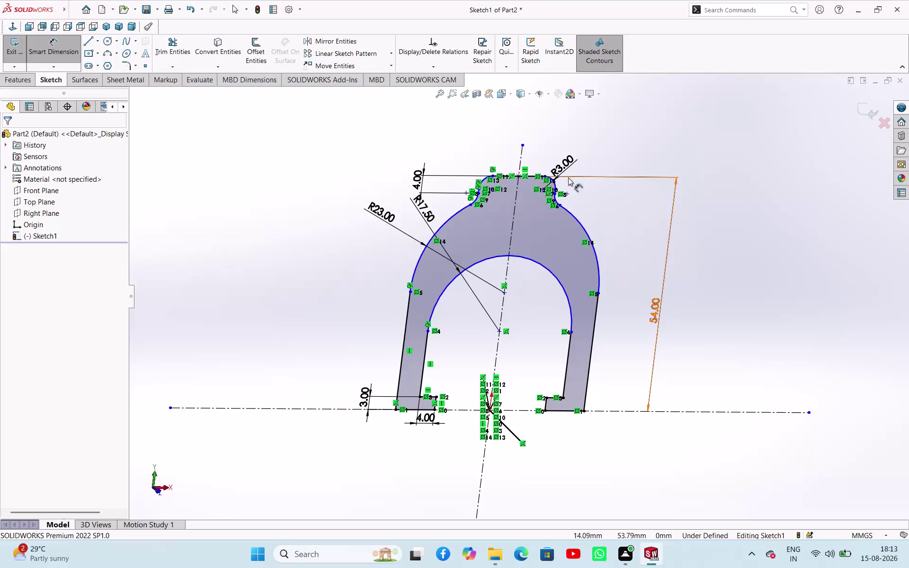
Close the 3DEXPERIENCE Marketplace information panel beside the sketch.
click(31, 26)
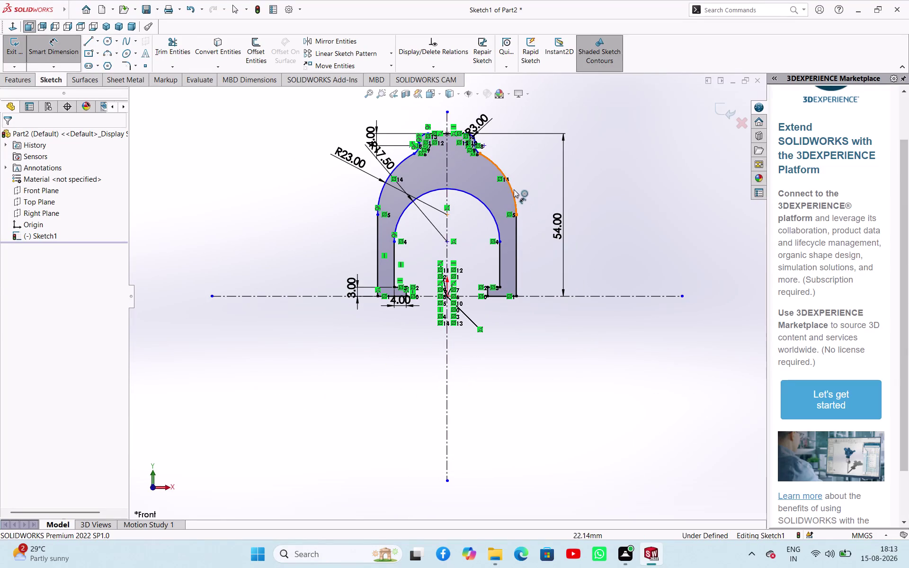
click(514, 189)
click(601, 170)
click(506, 290)
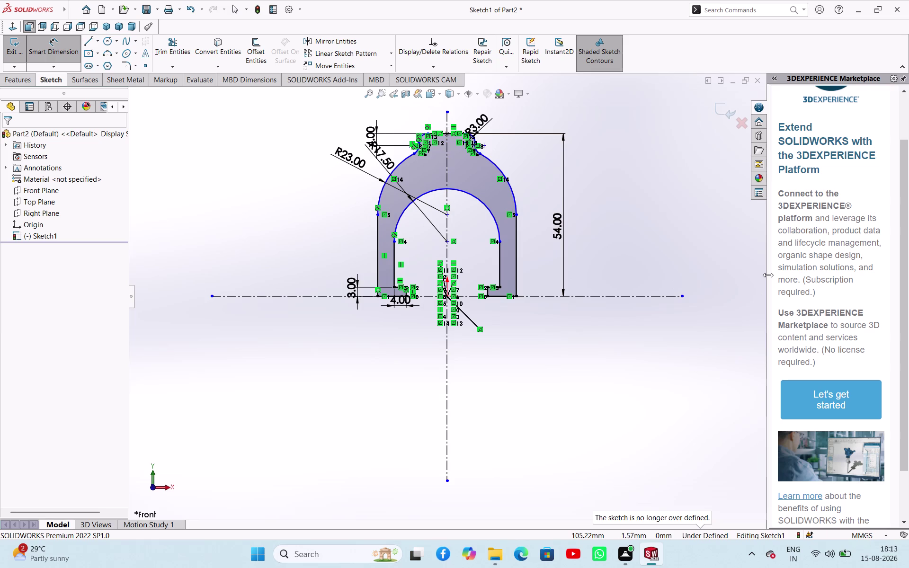
drag(768, 275, 908, 283)
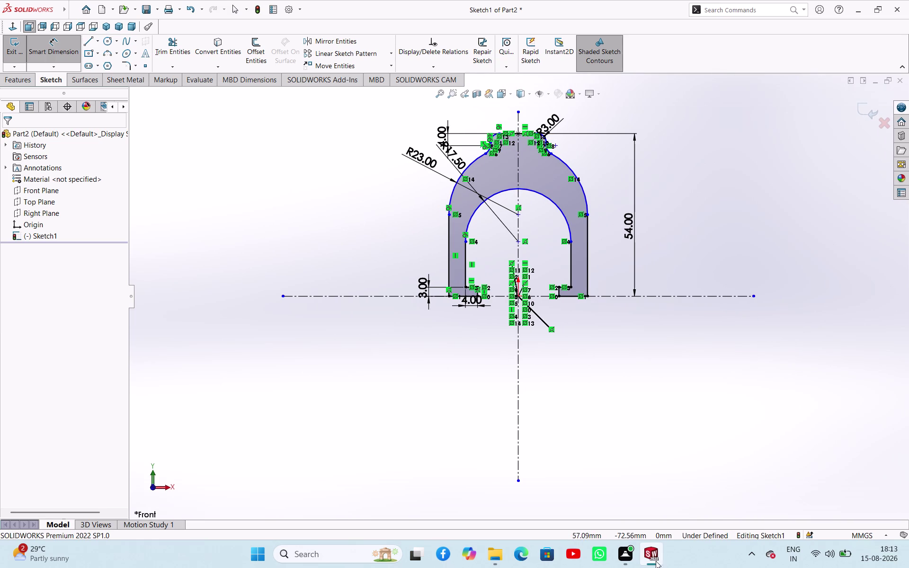
Check the R17.50 radius dimension, clear the selection and dismiss the marketplace panel again.
click(471, 164)
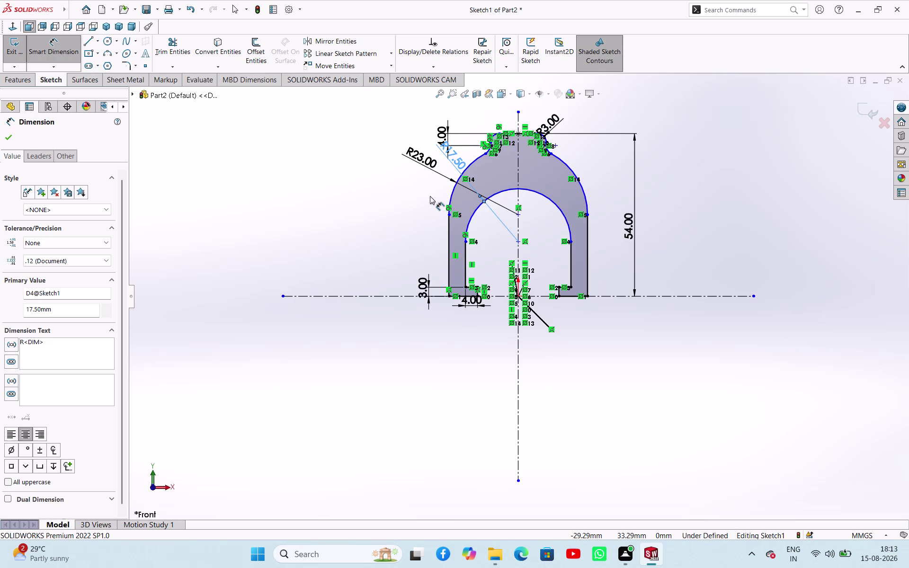
scroll(down, 3)
scroll(up, 3)
click(11, 141)
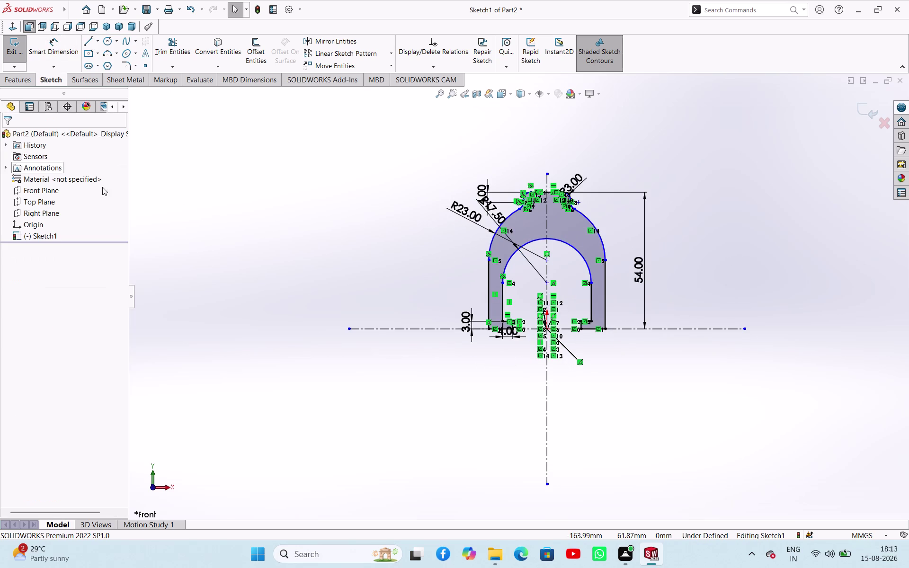
click(301, 222)
right_drag(383, 304, 393, 259)
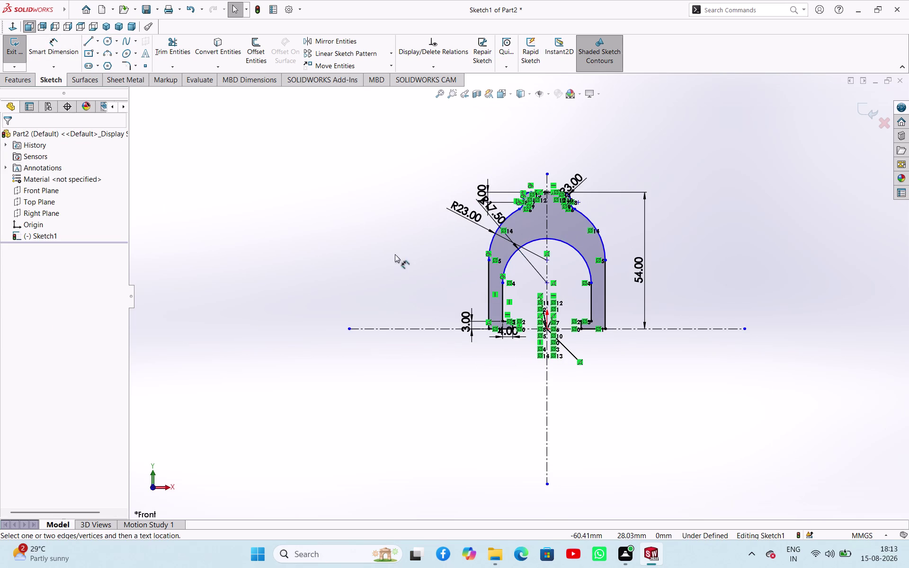
right_drag(393, 259, 396, 249)
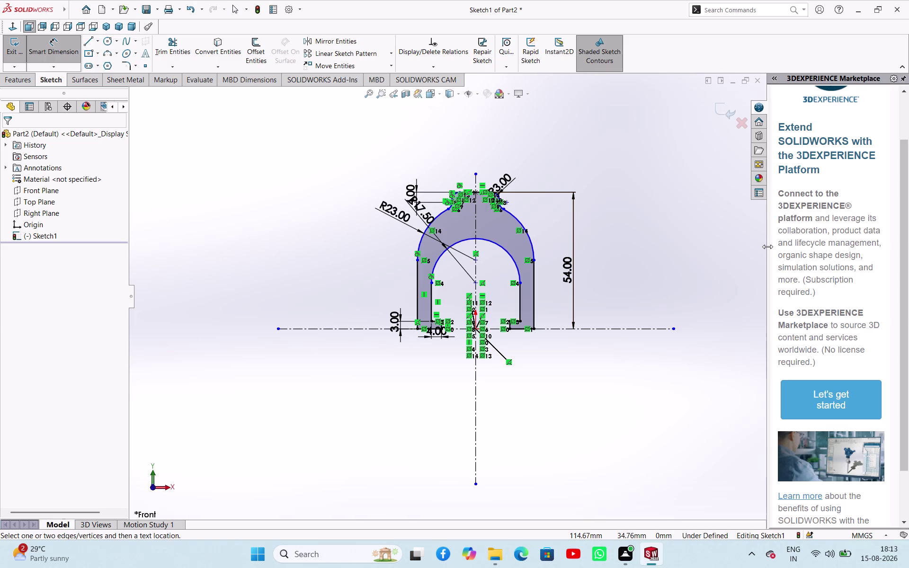
drag(767, 247, 908, 256)
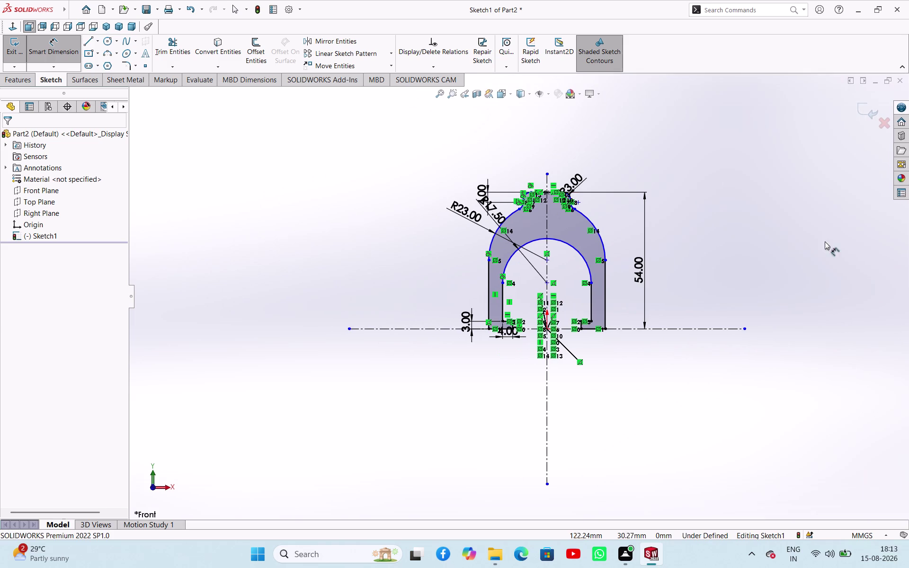
Zoom in and dimension the short vertical edge below the right notch's R3.00 fillet.
scroll(down, 3)
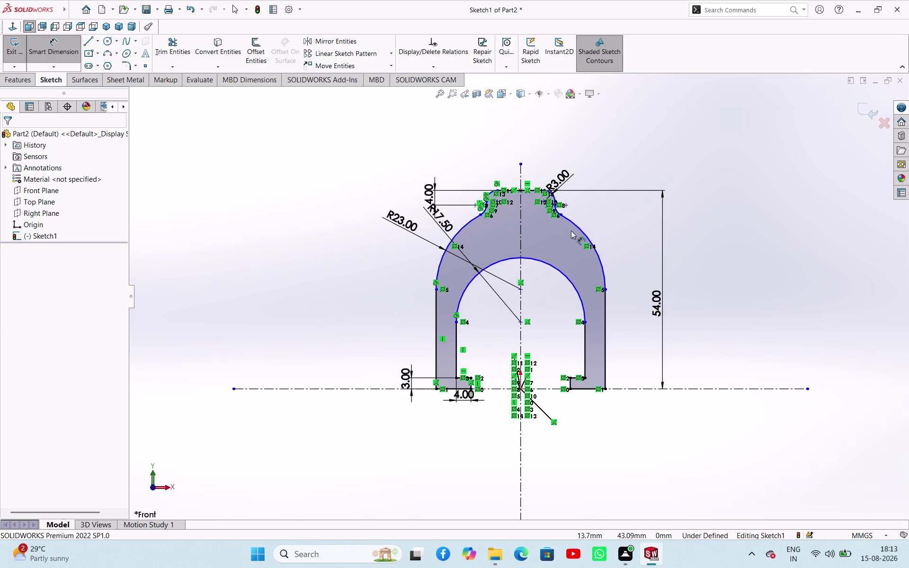
scroll(down, 3)
scroll(down, 3)
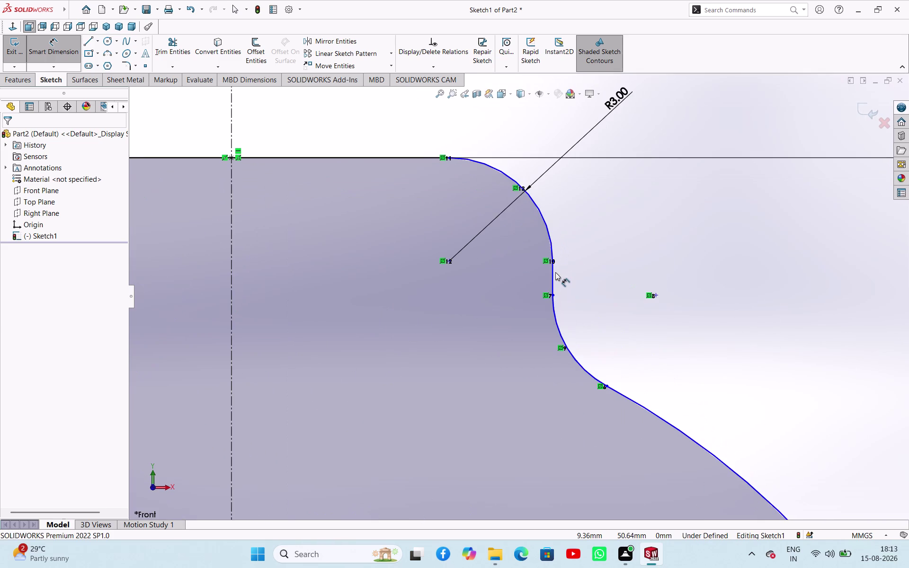
click(552, 273)
click(635, 242)
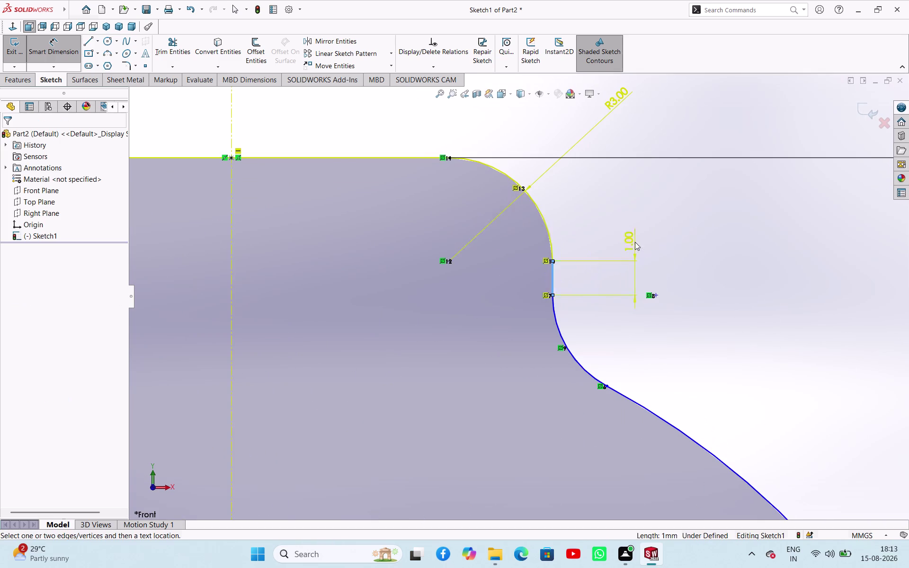
click(522, 288)
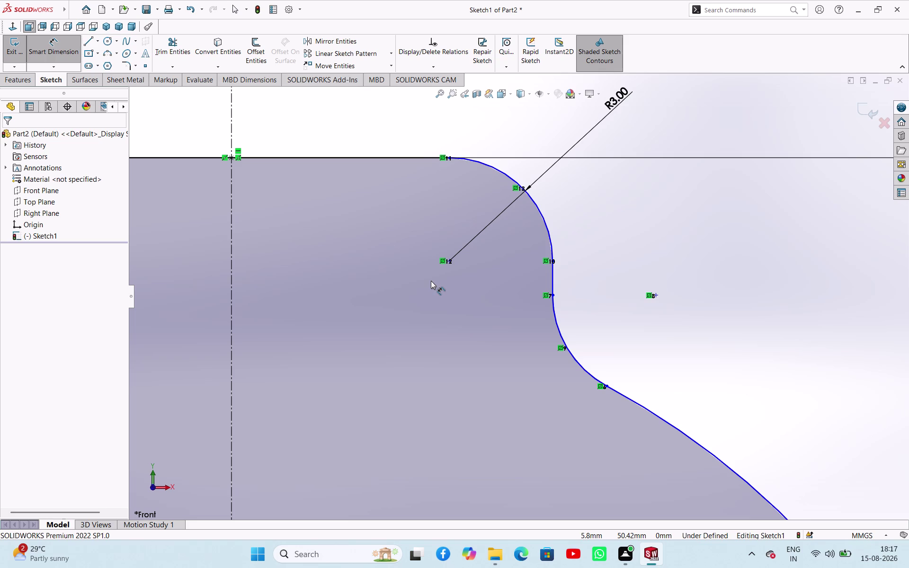
Edit the R17.50 radius dimension to 18.
scroll(down, 3)
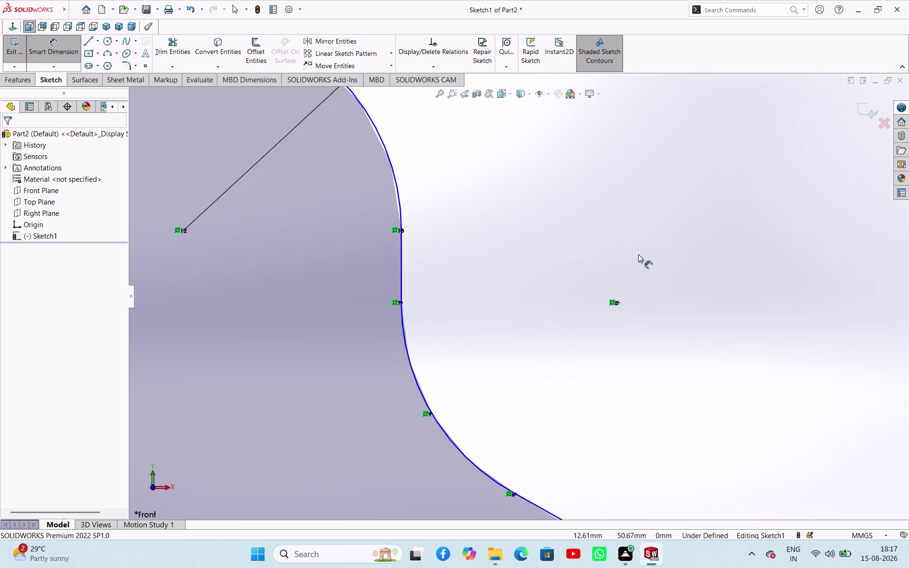
scroll(up, 3)
scroll(up, 3)
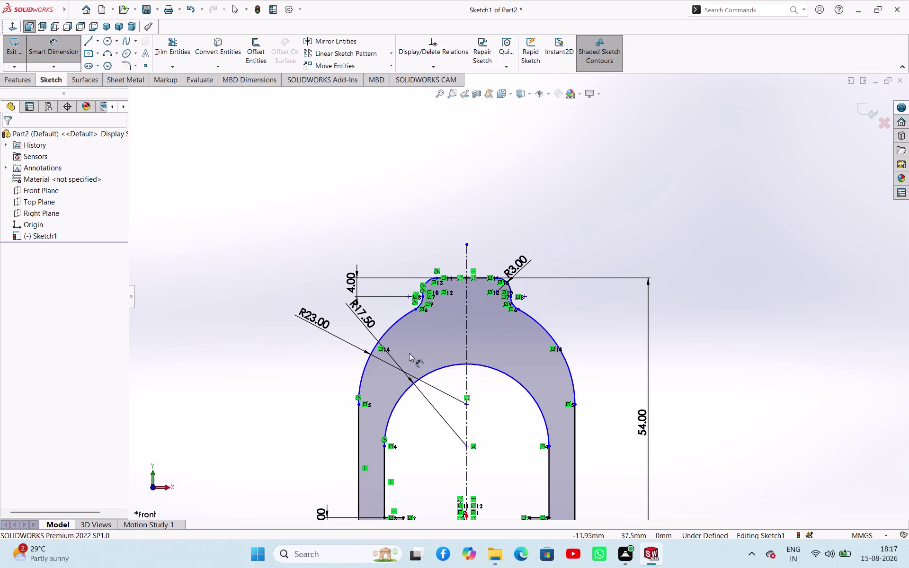
double_click(371, 324)
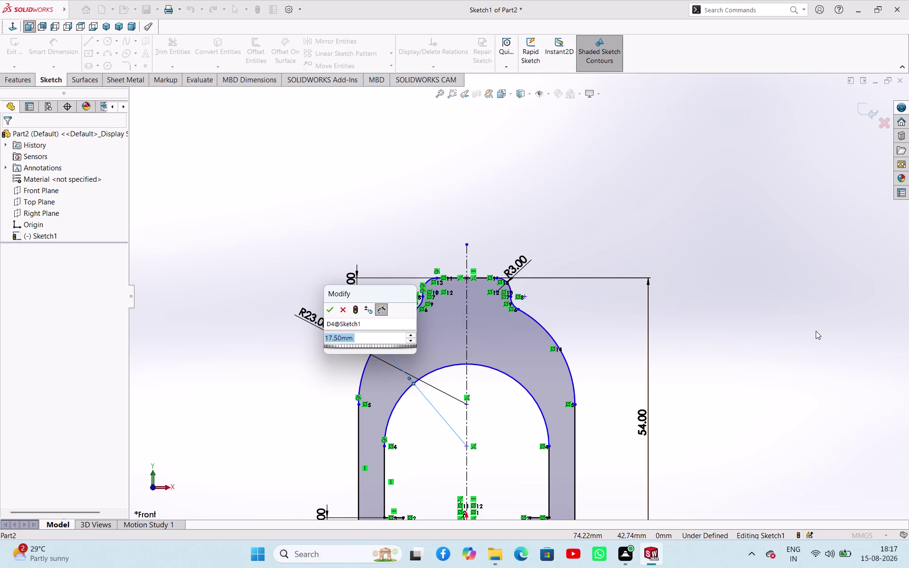
text(18)
key(Return)
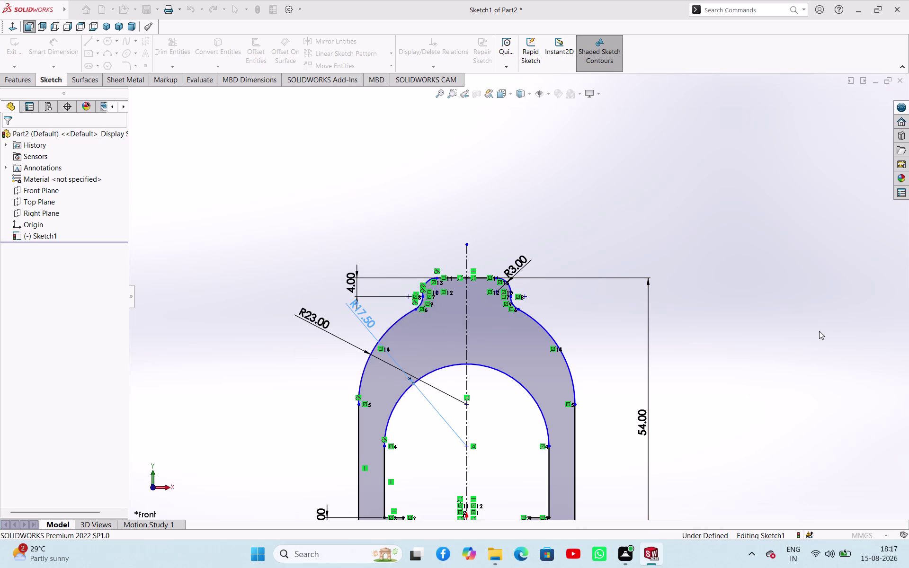
Dimension the left vertical line and accept it as a driven dimension.
scroll(up, 3)
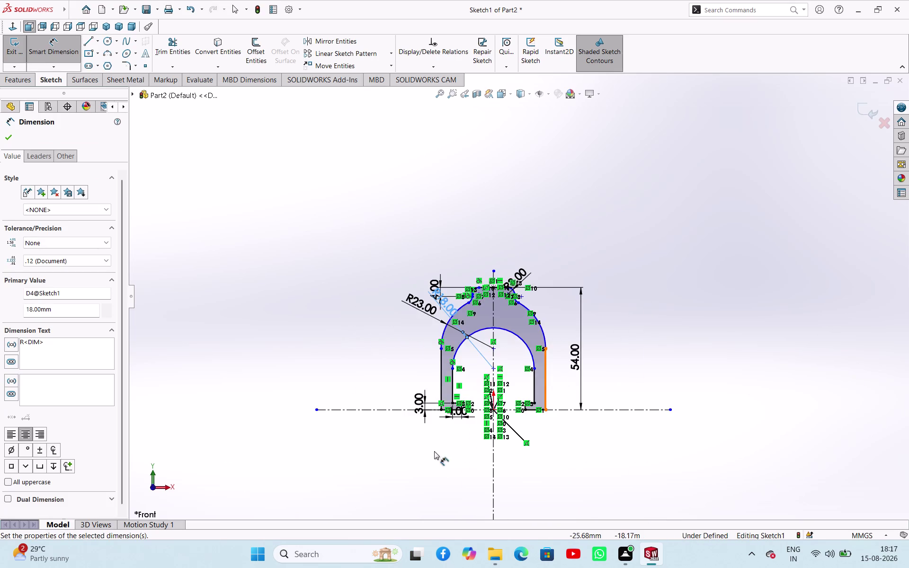
scroll(down, 3)
scroll(down, 3)
scroll(down, 3)
scroll(up, 3)
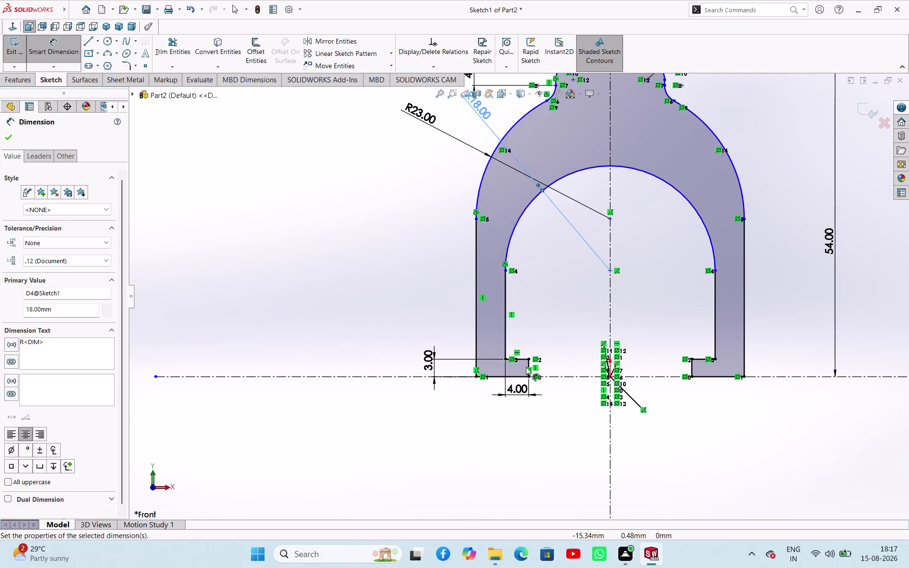
scroll(up, 3)
click(511, 296)
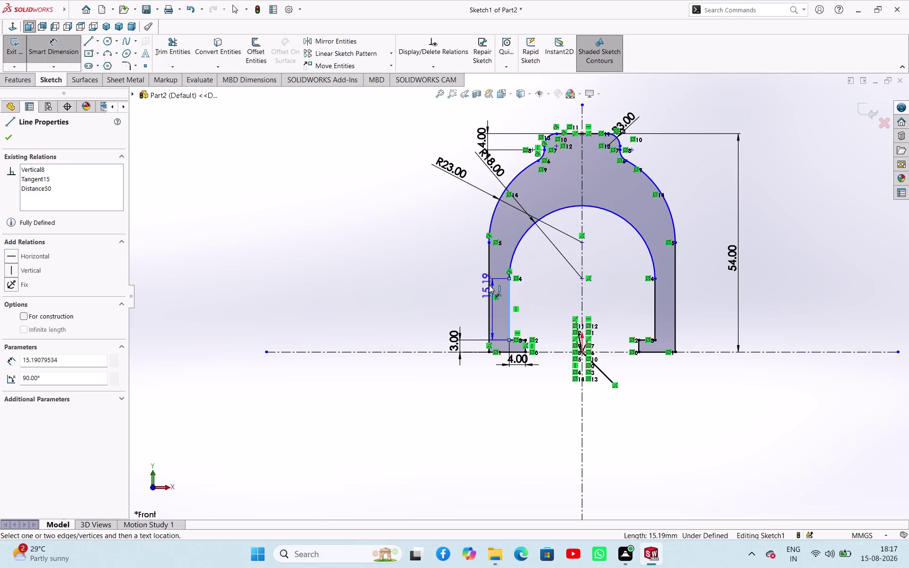
click(487, 284)
click(461, 302)
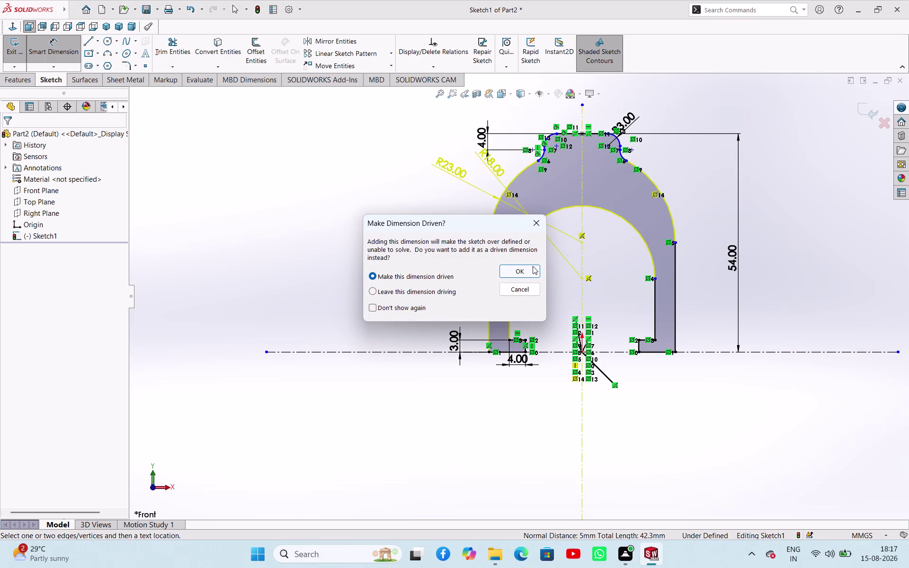
click(531, 230)
scroll(up, 3)
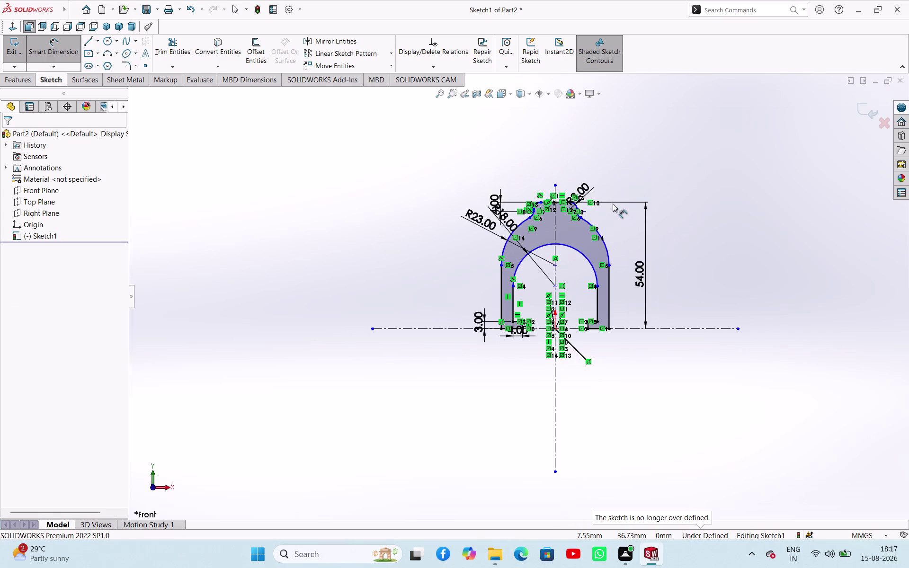
scroll(down, 3)
scroll(down, 3)
scroll(down, 3)
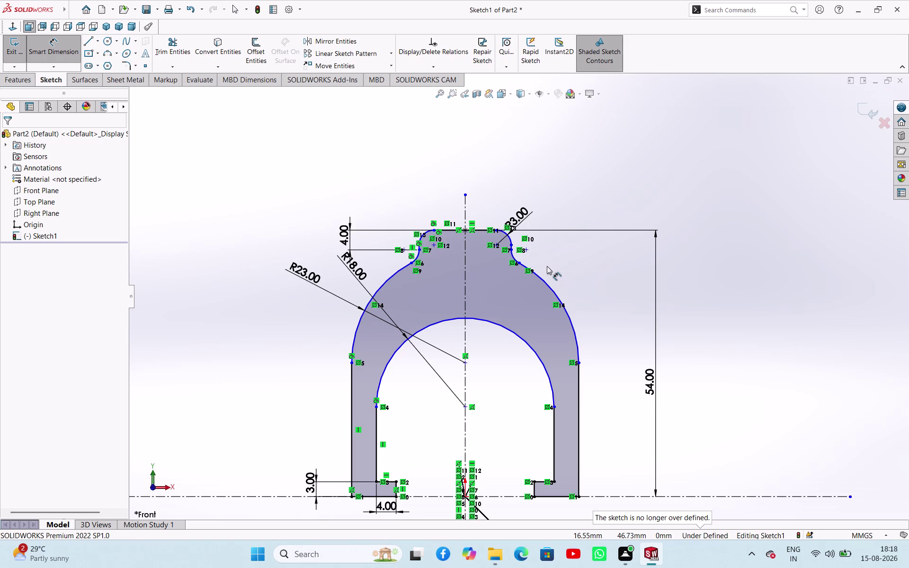
Add the 4 mm notch depth dimension from the top edge to the right notch point.
scroll(down, 3)
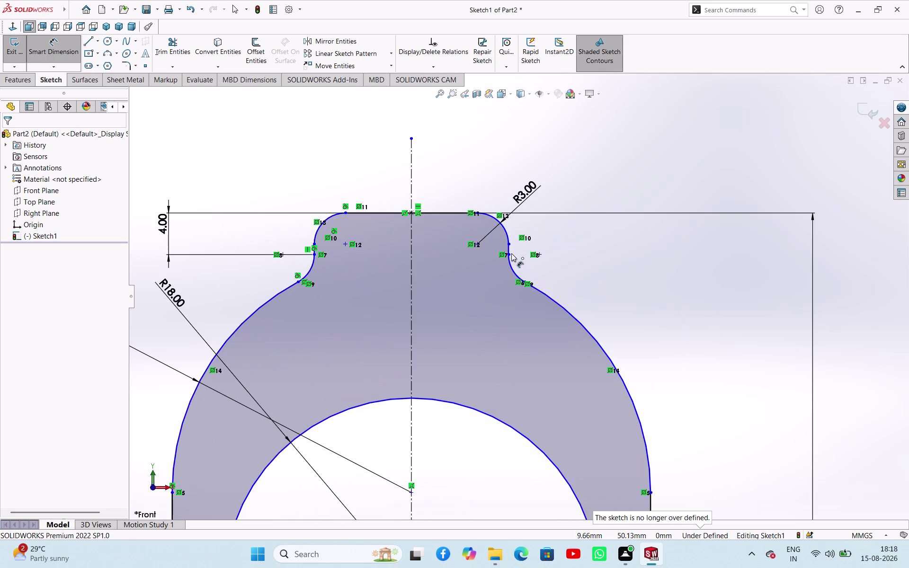
click(510, 254)
click(462, 212)
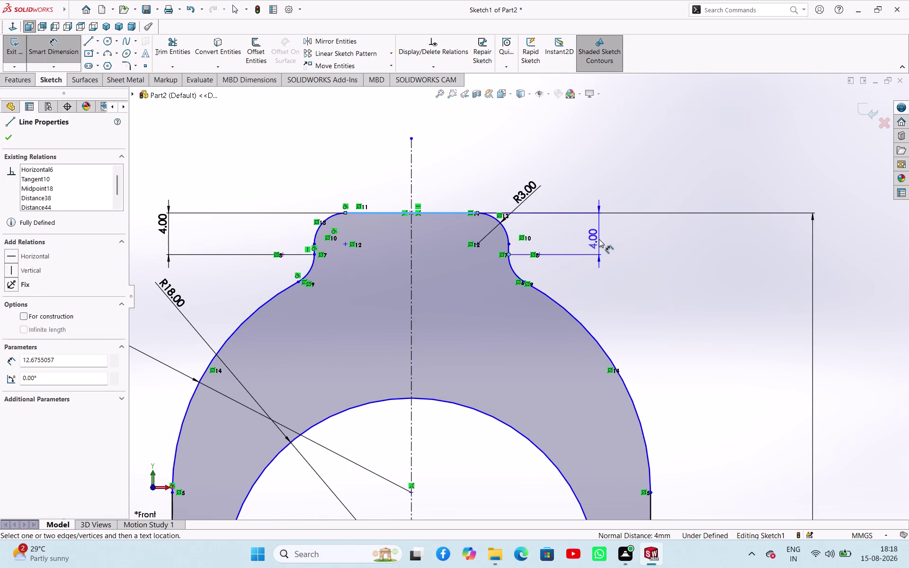
click(599, 239)
Cancel the unneeded radius dimension on the lower right notch arc, then select that arc.
click(521, 286)
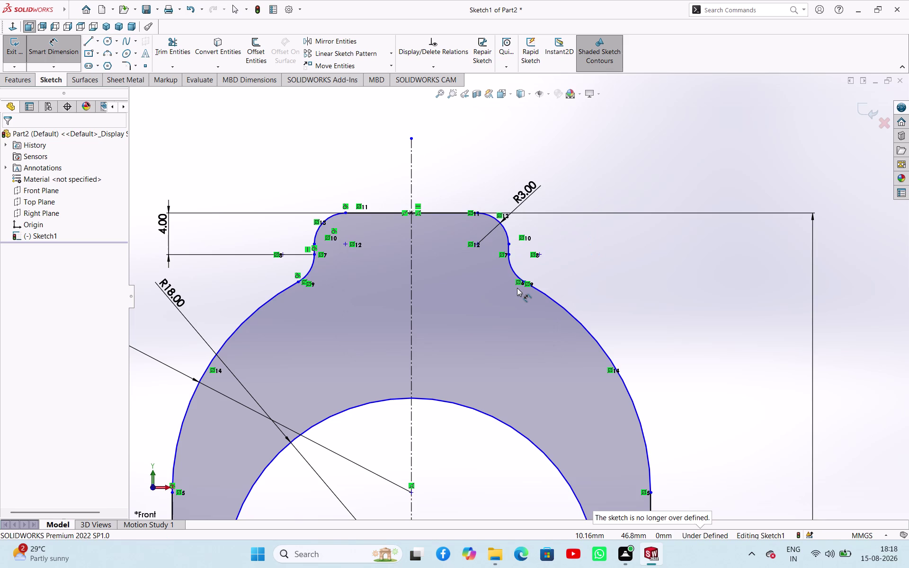
click(515, 272)
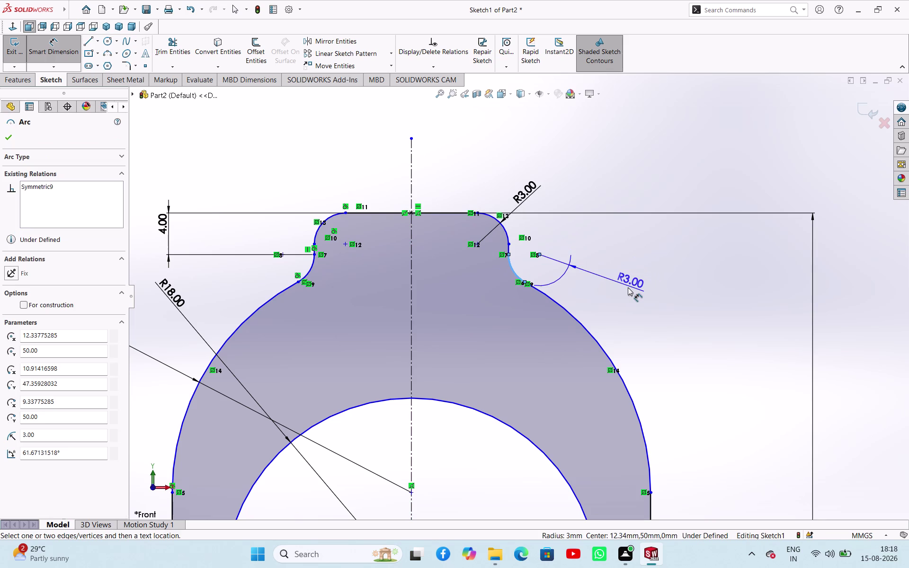
key(Escape)
key(Escape)
key(Escape)
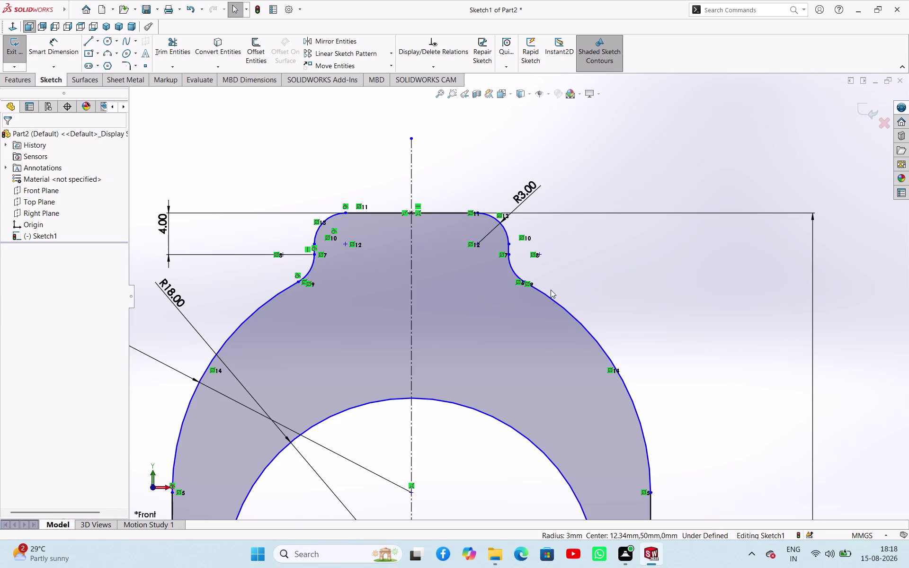
click(513, 270)
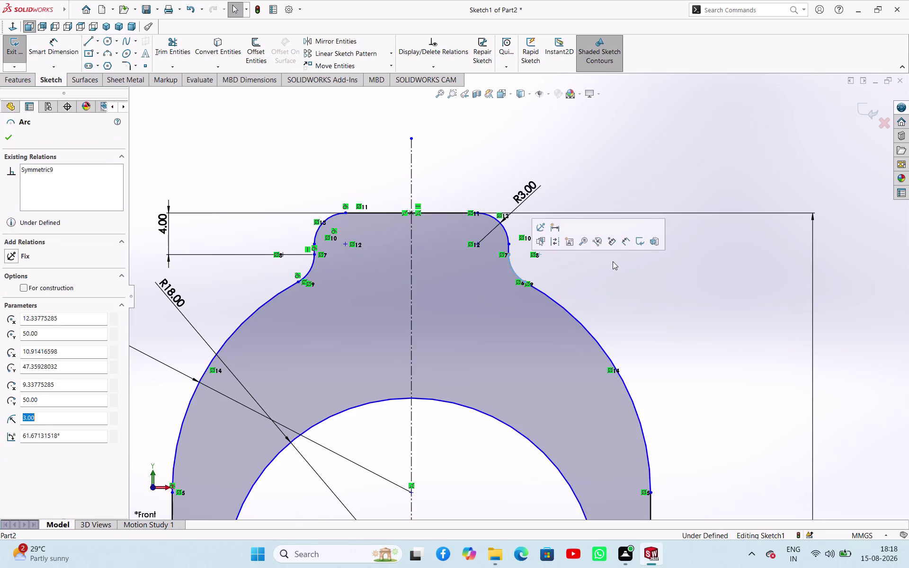
Delete the lower right and lower left notch fillet arcs.
key(Delete)
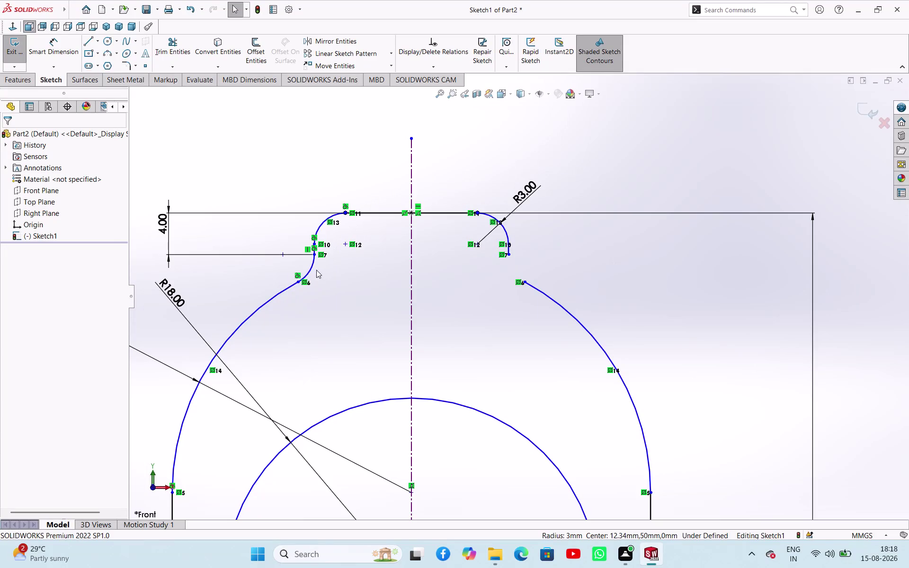
click(311, 270)
key(Delete)
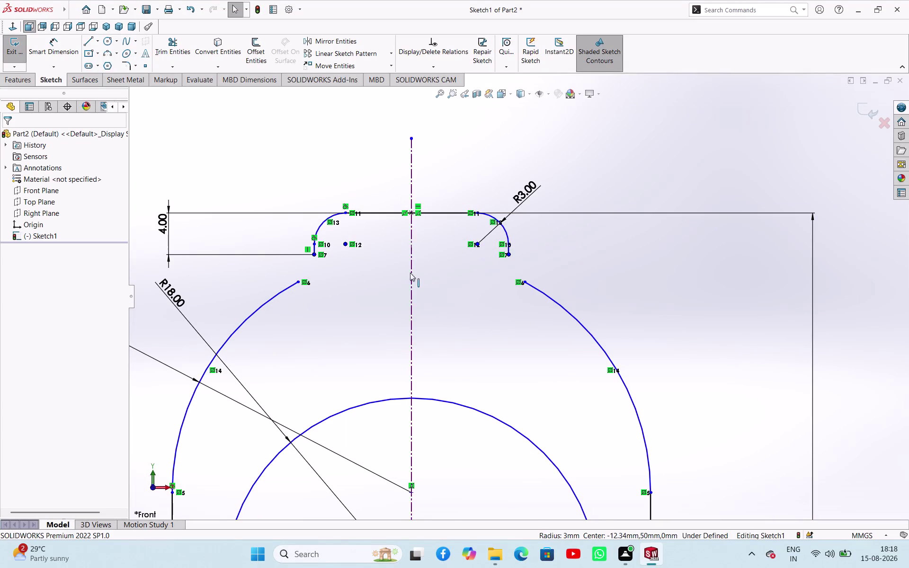
scroll(up, 3)
scroll(down, 3)
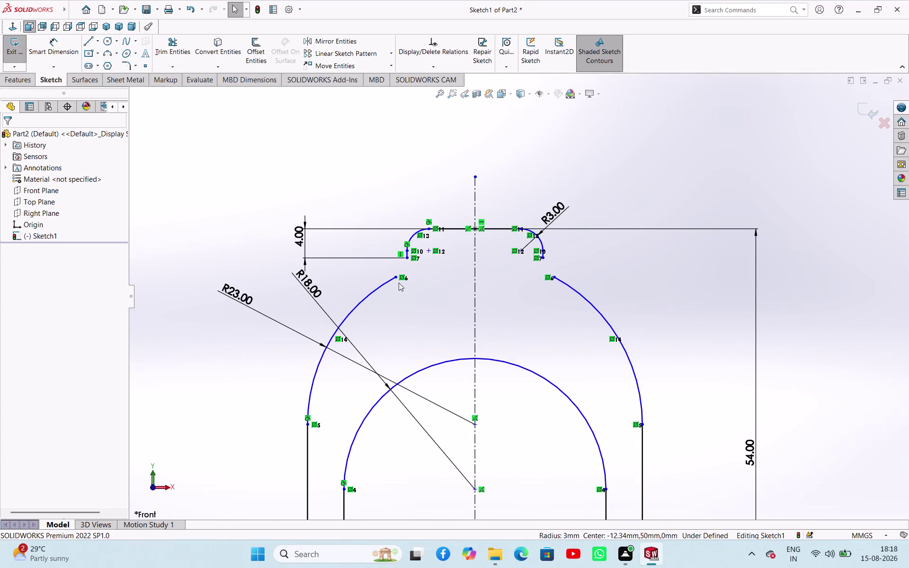
Drag the outer arc ends together and snap the arch top onto the centreline.
drag(395, 278, 449, 285)
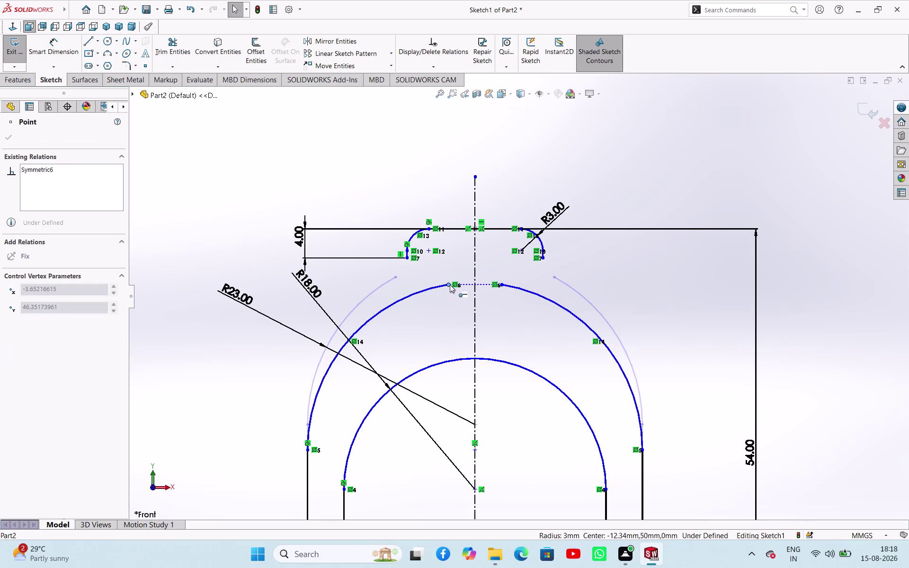
drag(449, 285, 474, 285)
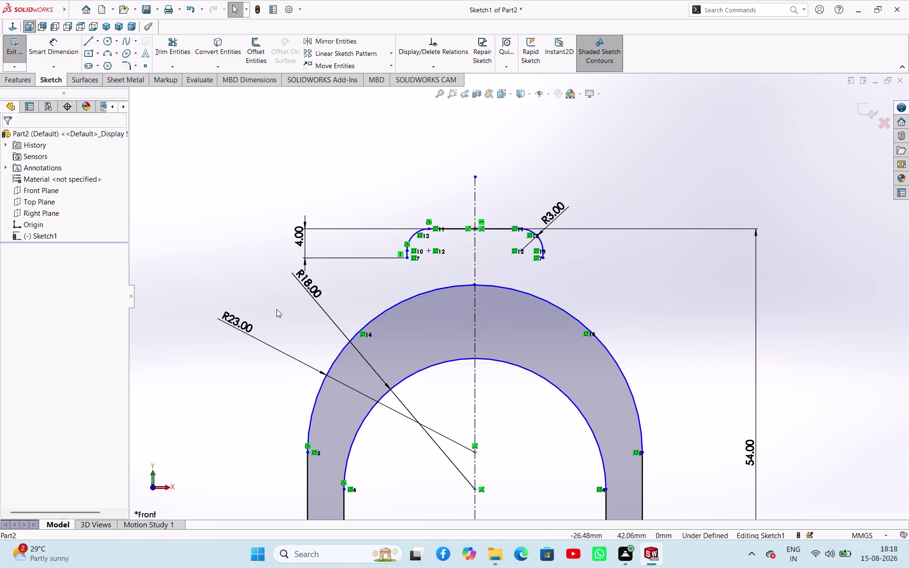
click(234, 262)
scroll(up, 3)
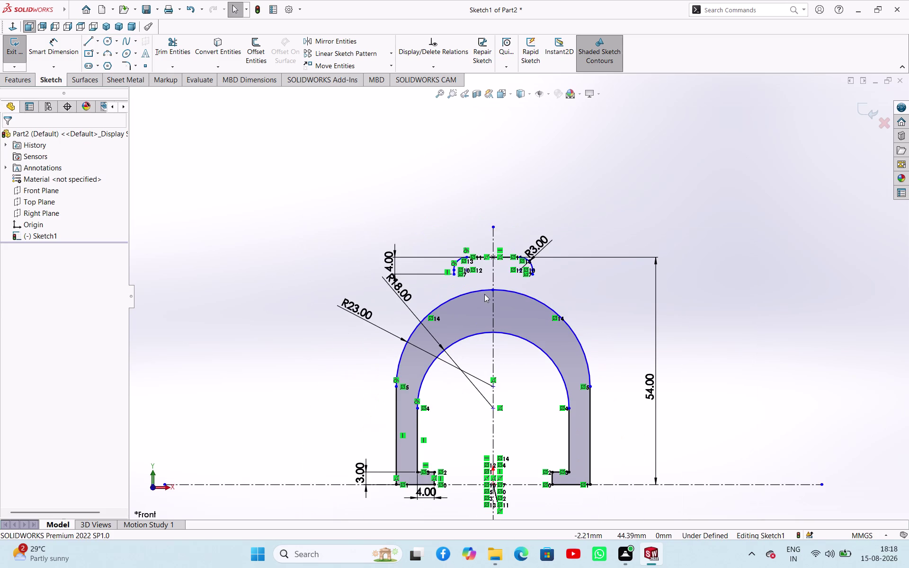
drag(493, 290, 495, 308)
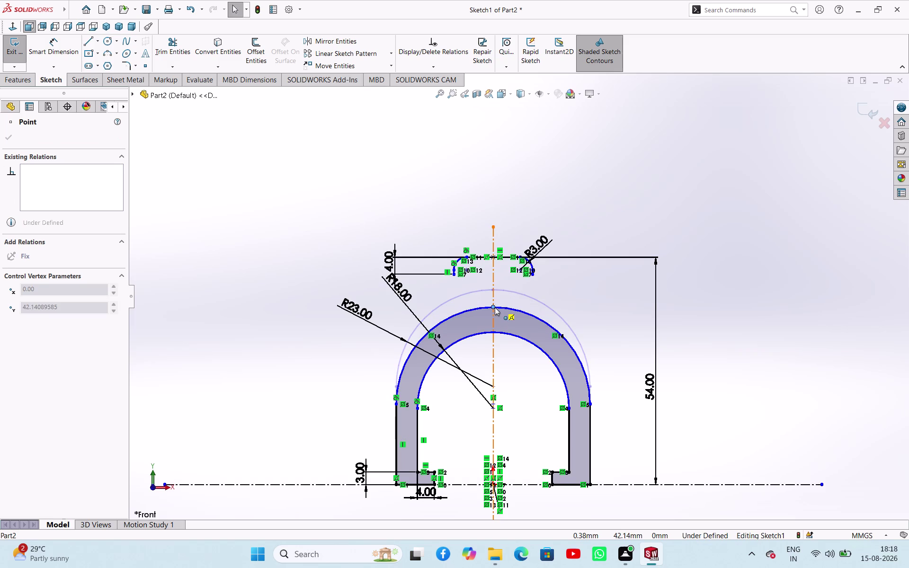
drag(495, 307, 495, 313)
click(682, 305)
scroll(up, 3)
scroll(down, 3)
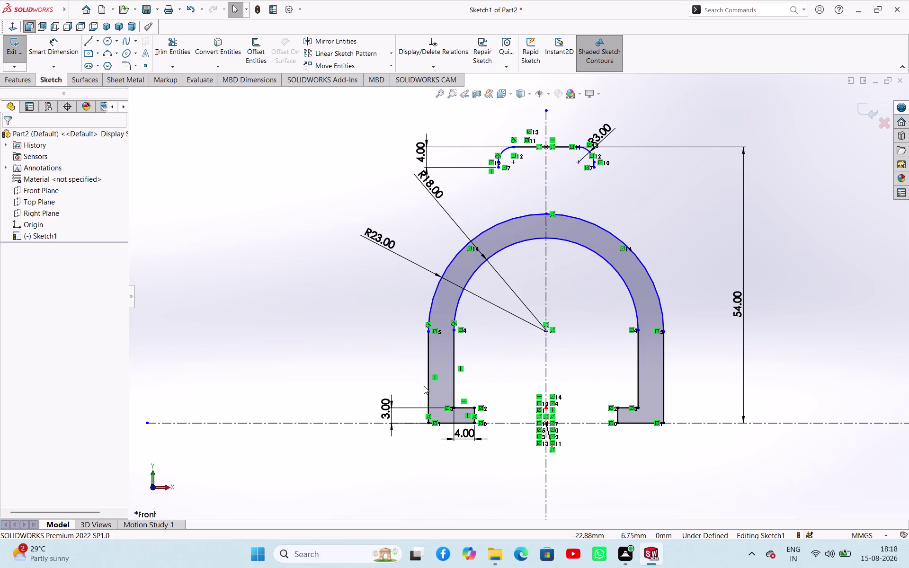
Make the left outer and inner arc endpoints horizontal.
click(324, 327)
scroll(down, 3)
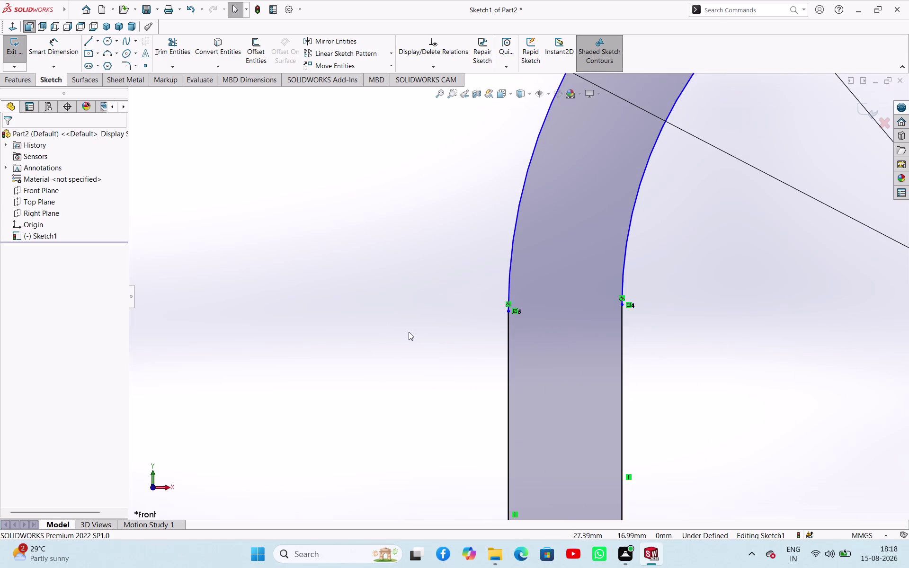
click(508, 313)
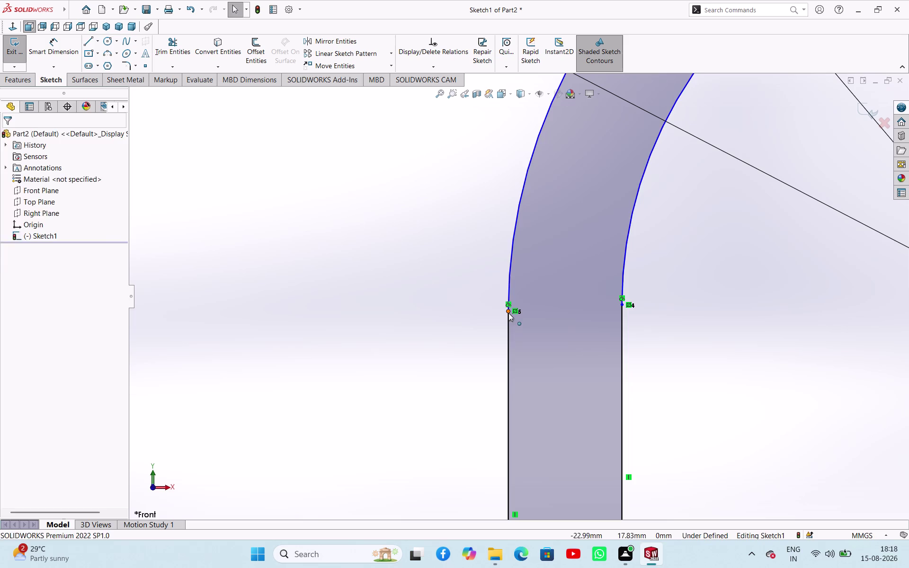
click(624, 306)
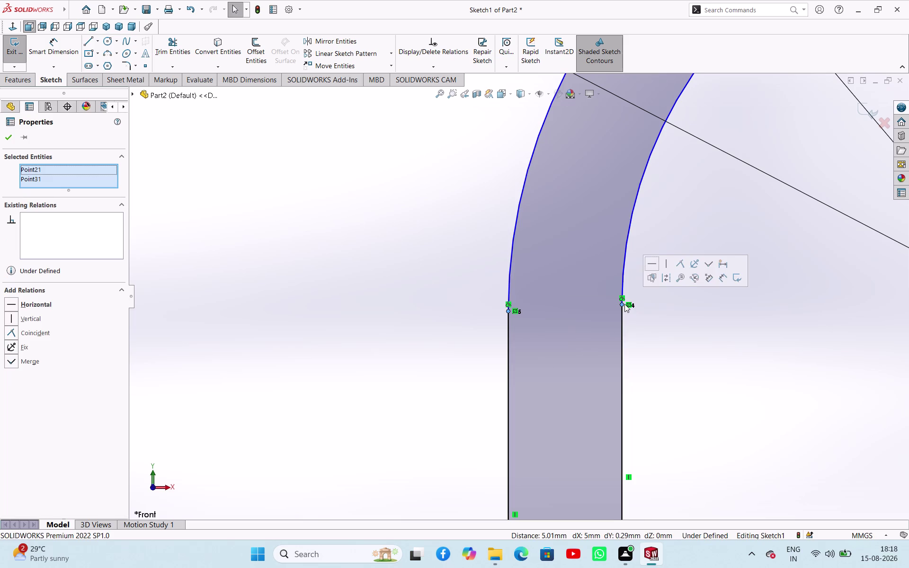
click(652, 265)
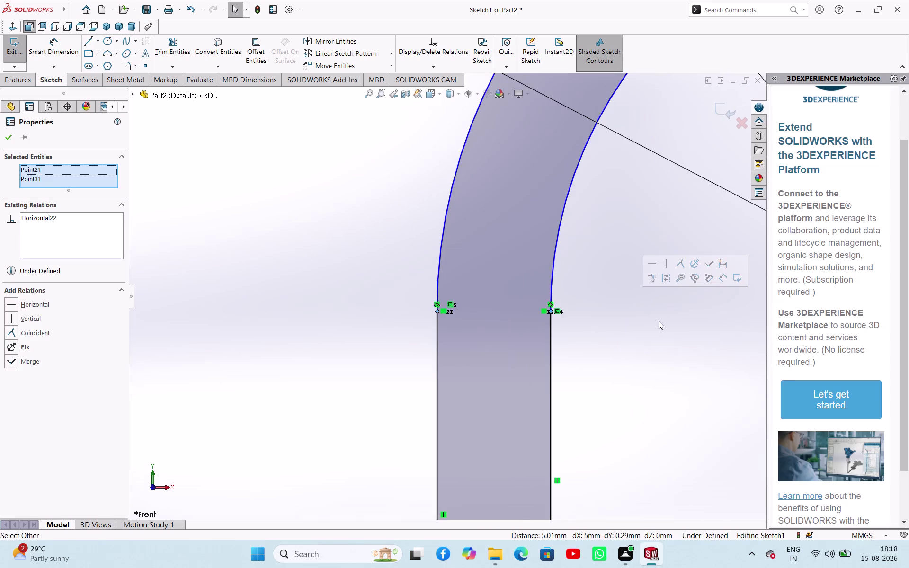
click(657, 322)
scroll(up, 3)
scroll(down, 3)
Make the right outer and inner arc endpoints horizontal.
double_click(527, 299)
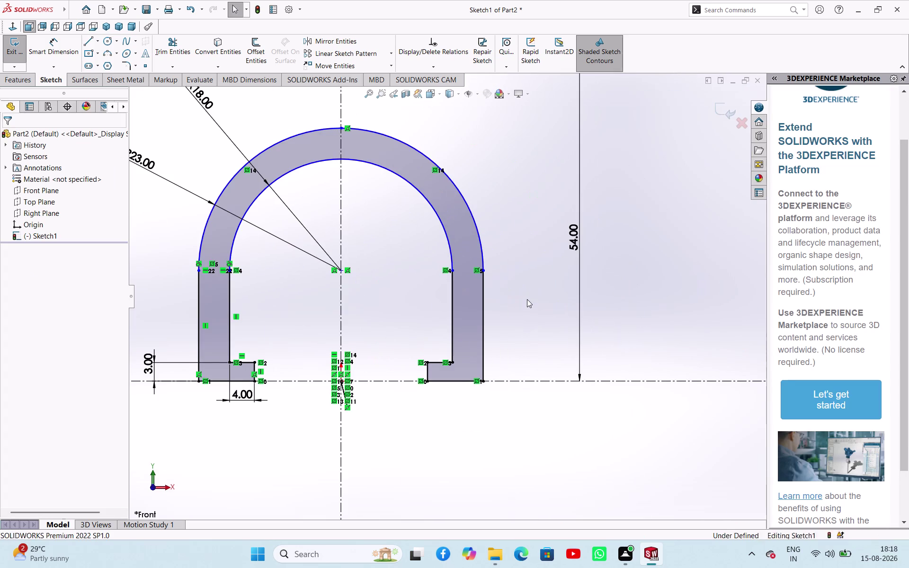
click(452, 272)
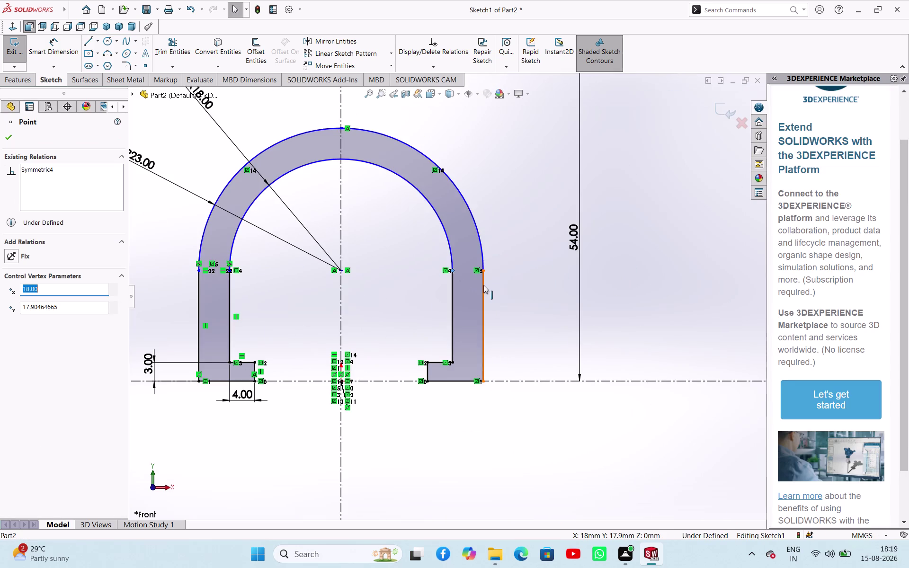
click(485, 272)
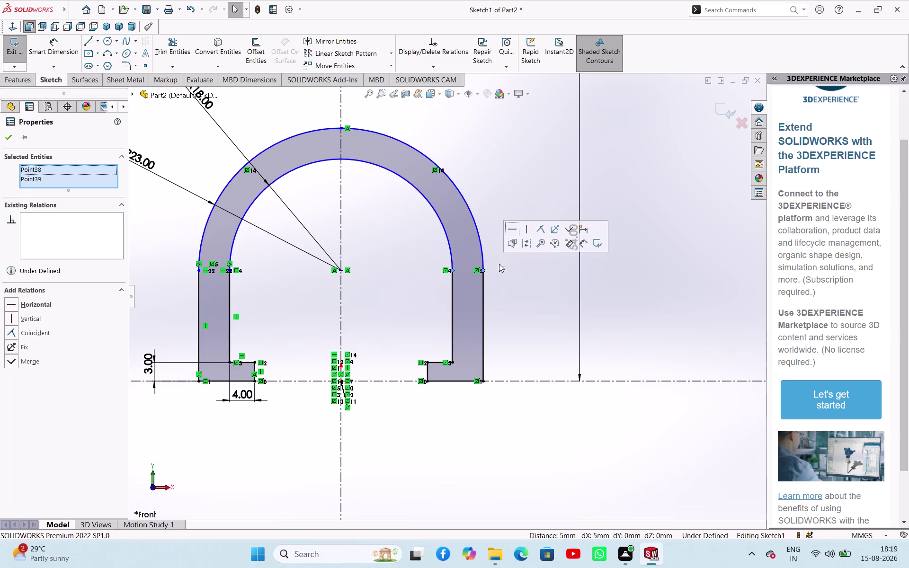
click(514, 227)
Raise the arch centre point toward the top notch.
click(515, 278)
scroll(up, 3)
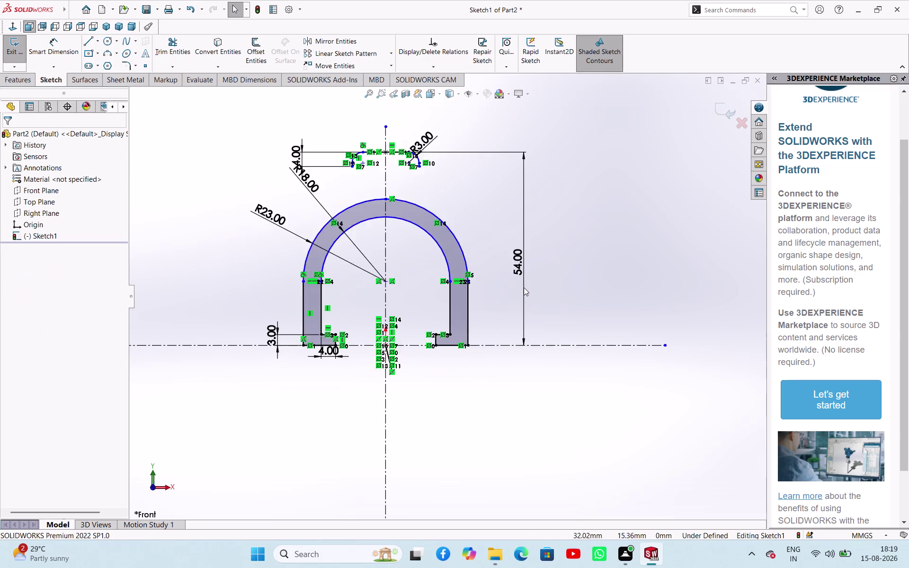
scroll(down, 3)
scroll(down, 3)
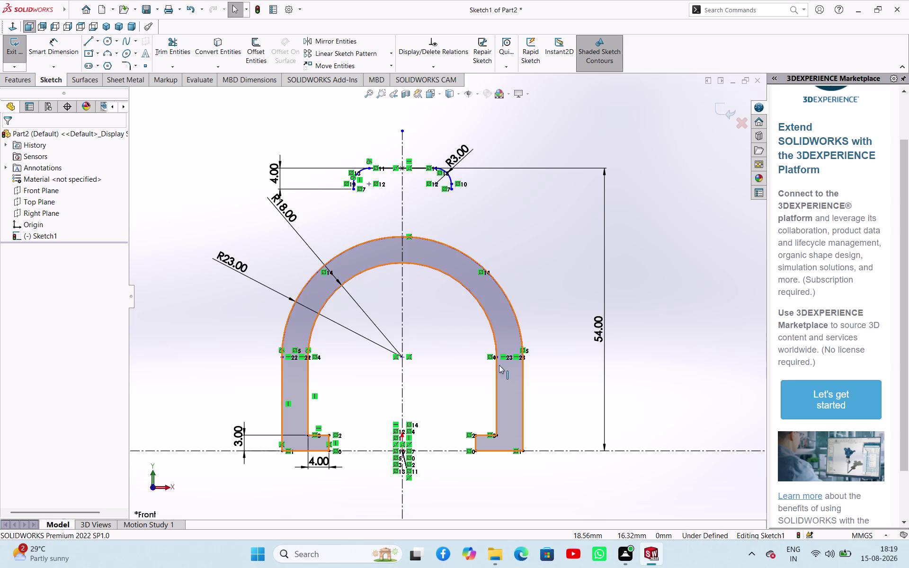
drag(495, 358, 497, 329)
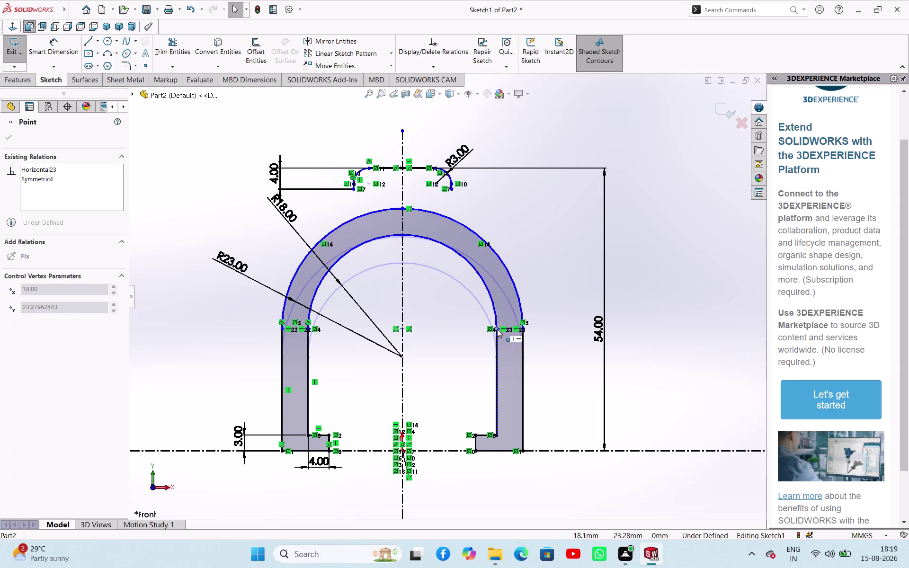
drag(497, 329, 497, 307)
click(519, 198)
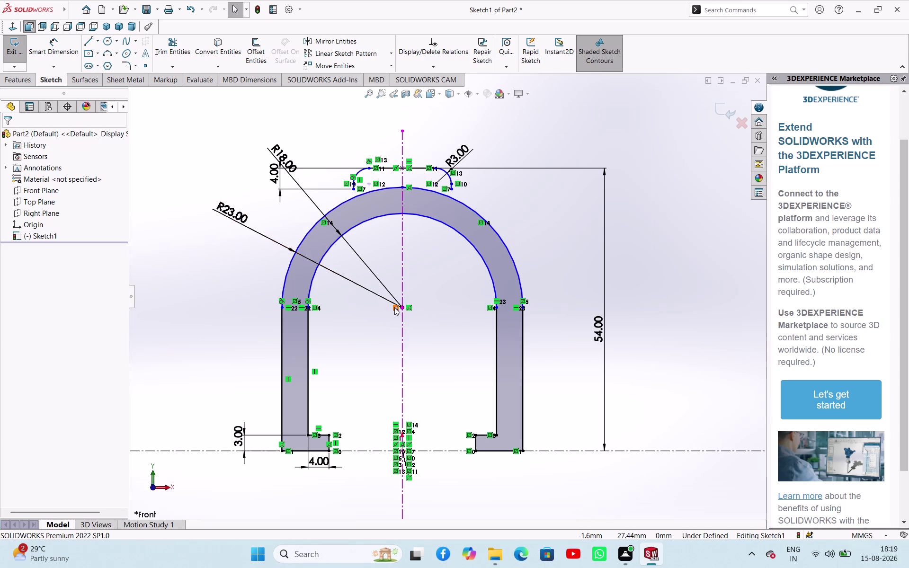
Draw a 3 Point Arc from the right notch end down to the outer arch.
scroll(down, 3)
scroll(down, 3)
scroll(up, 3)
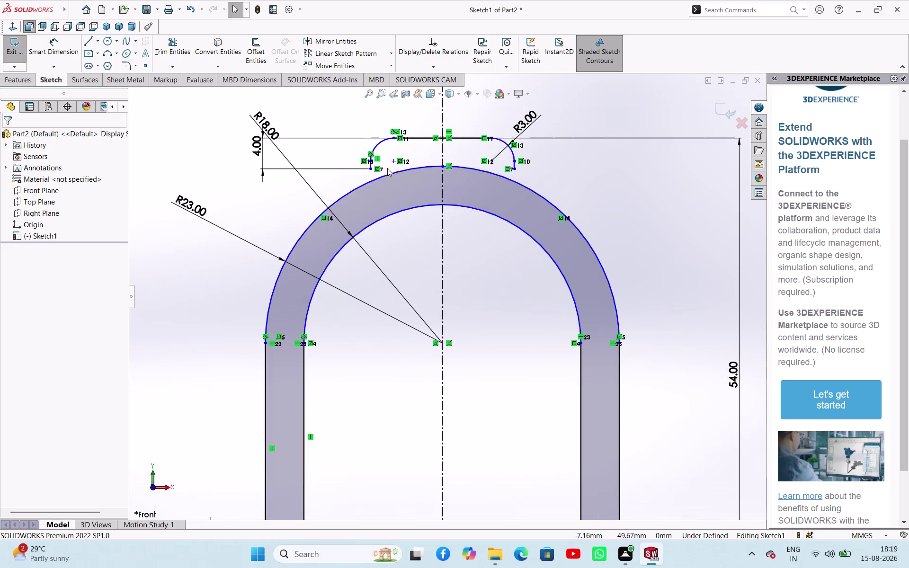
scroll(up, 3)
scroll(down, 3)
scroll(down, 3)
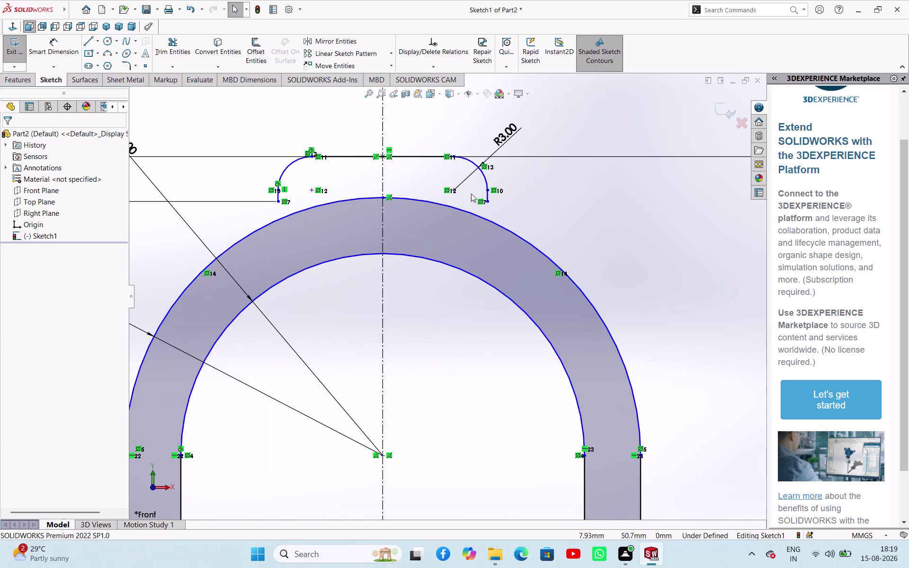
click(109, 53)
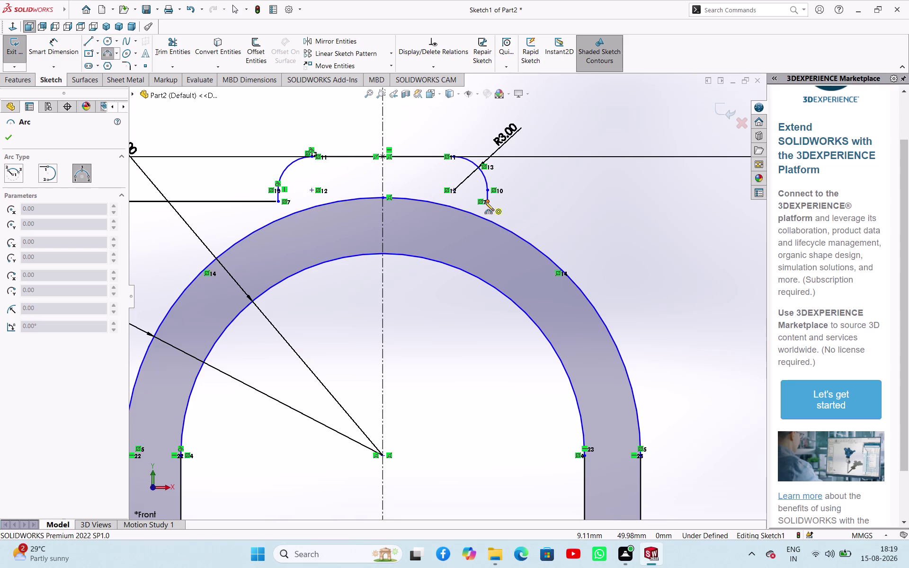
click(485, 202)
click(517, 234)
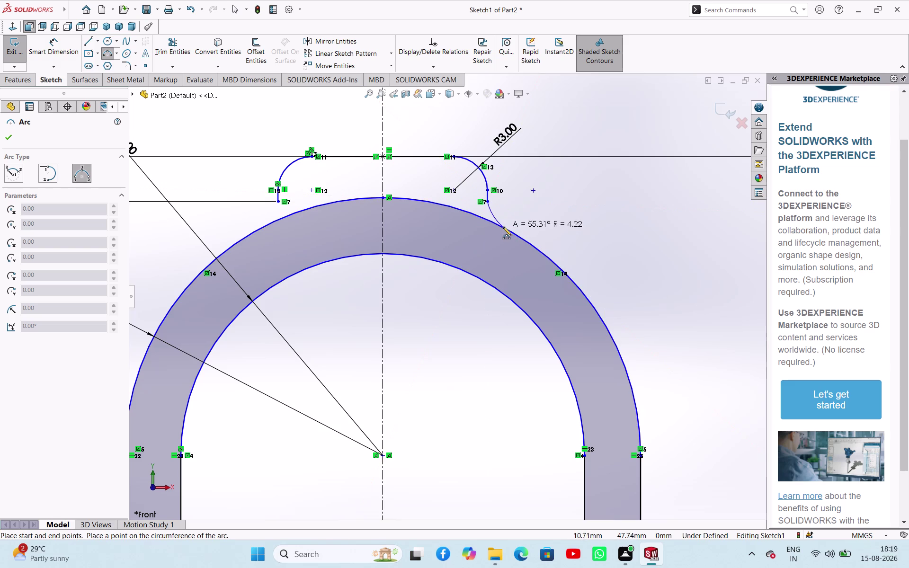
click(501, 224)
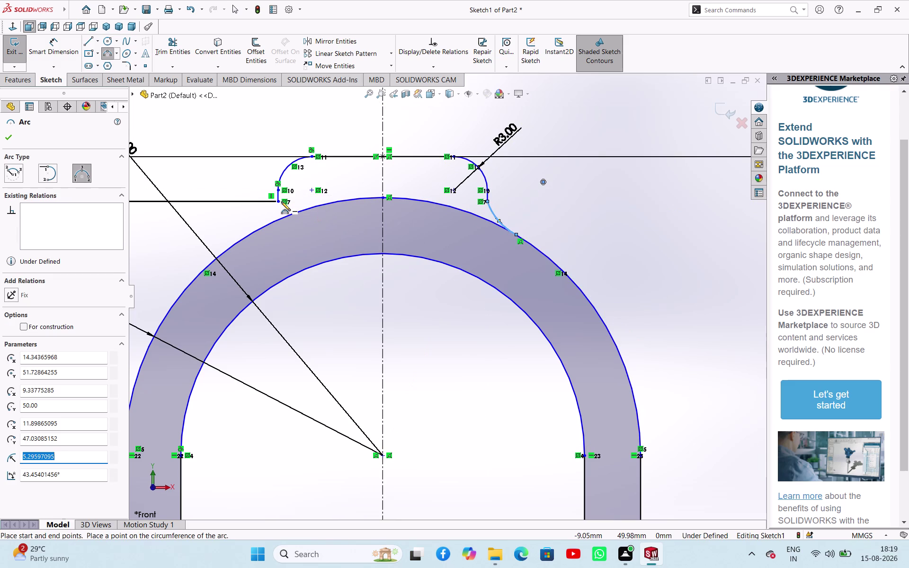
Draw the matching 3 Point Arc from the left notch corner to the outer arch.
click(280, 201)
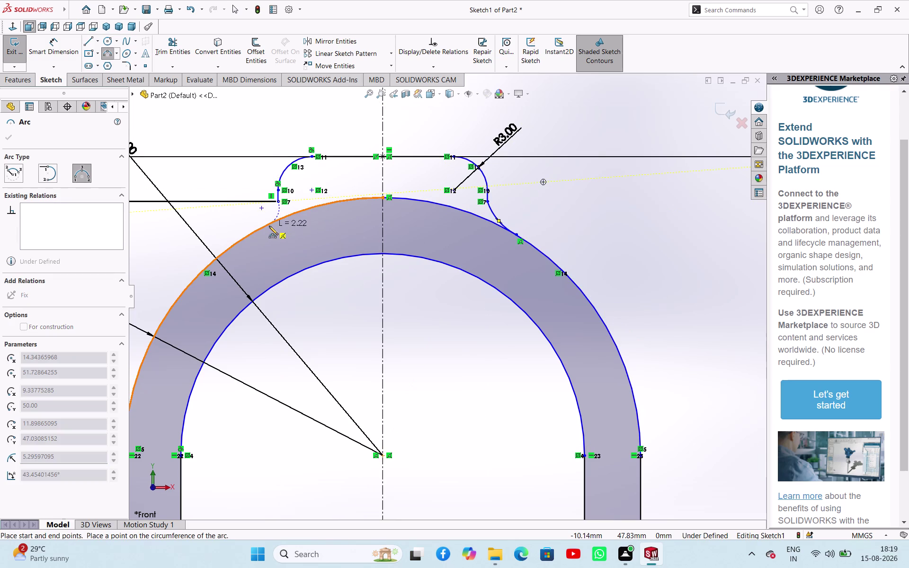
click(260, 225)
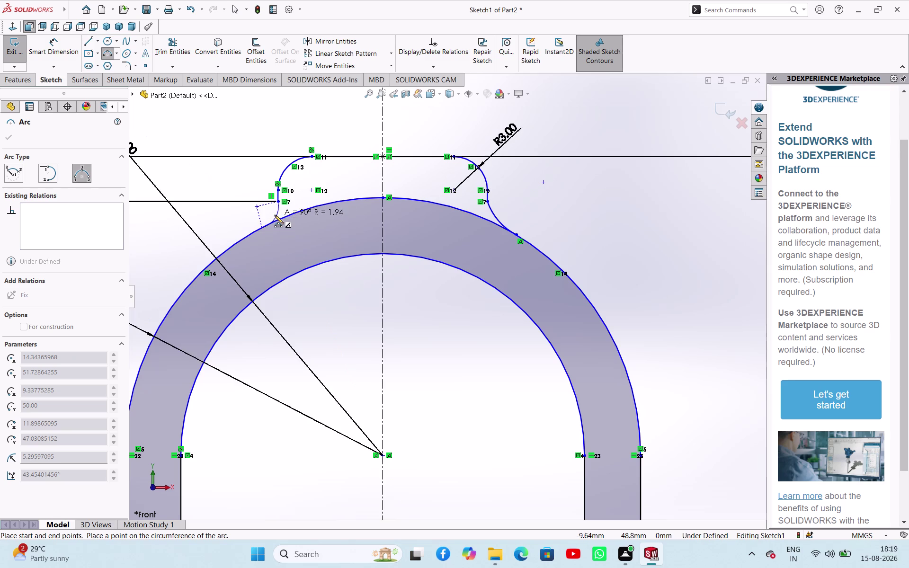
click(274, 215)
right_click(226, 210)
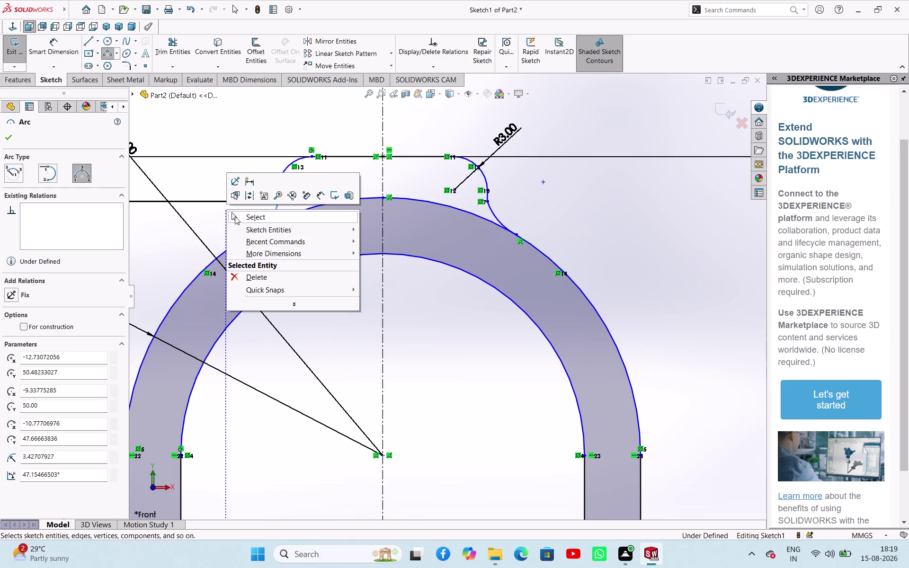
click(234, 217)
click(232, 122)
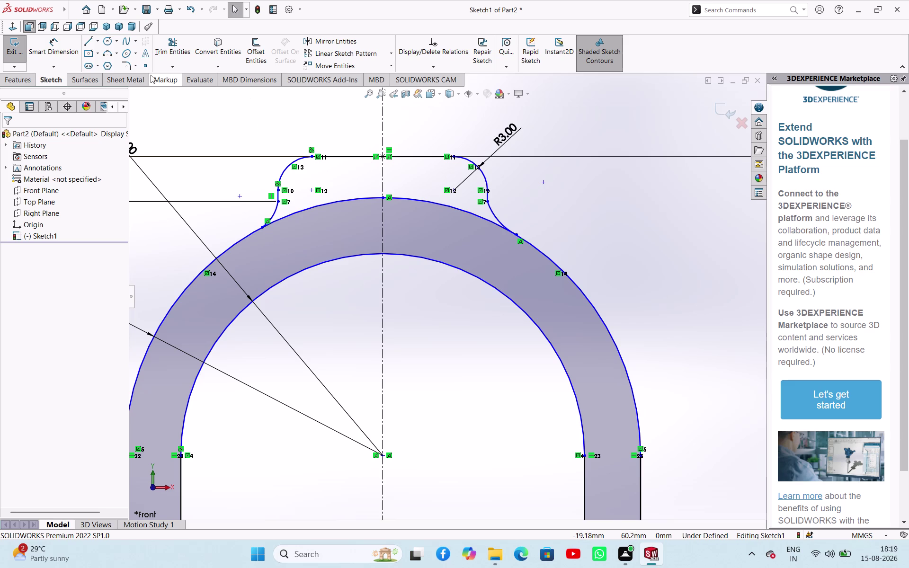
click(178, 52)
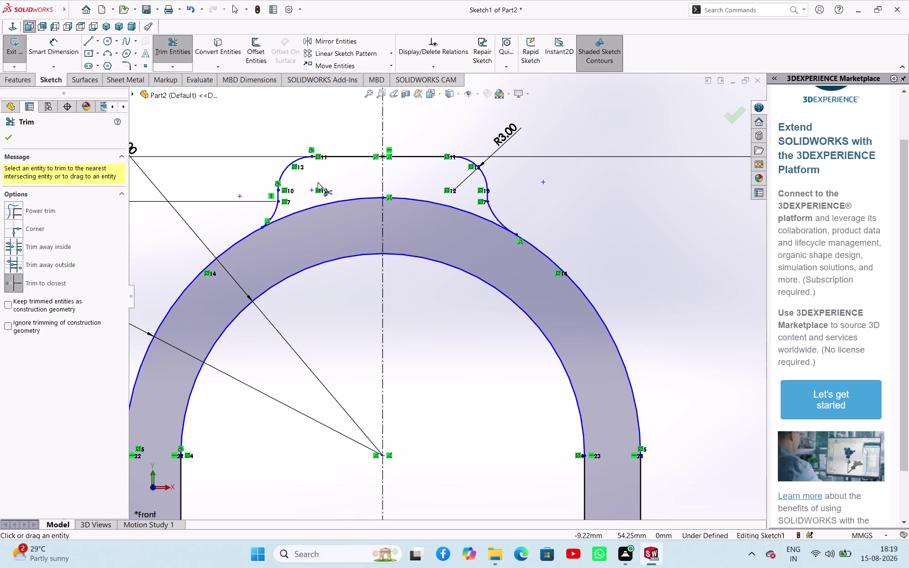
Trim the outer arch segments left and right of centre beneath the notch.
click(338, 203)
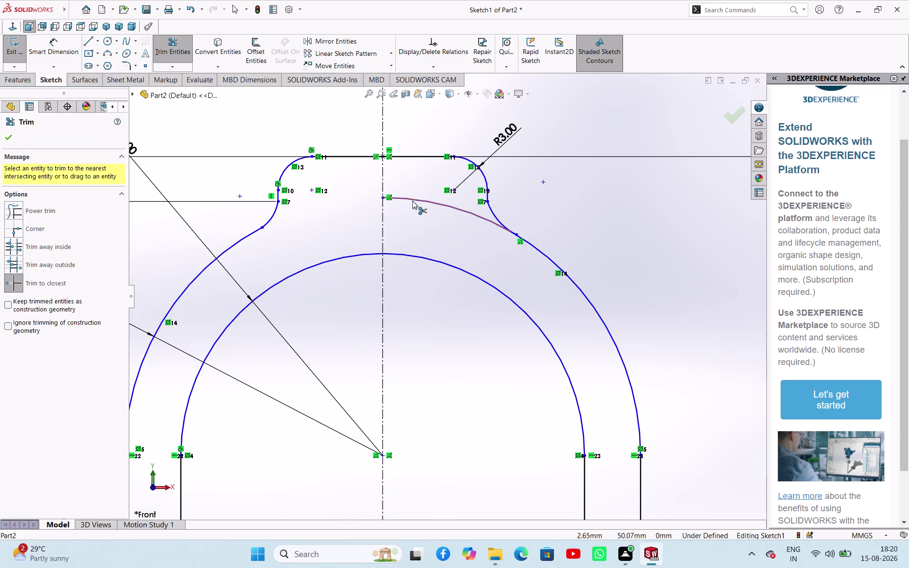
click(413, 201)
right_click(268, 111)
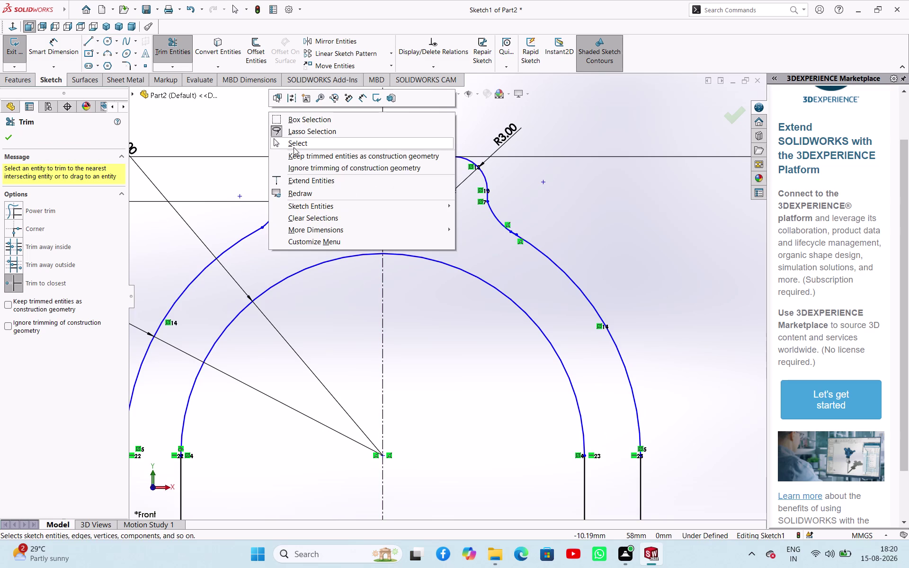
click(293, 147)
scroll(up, 3)
scroll(down, 3)
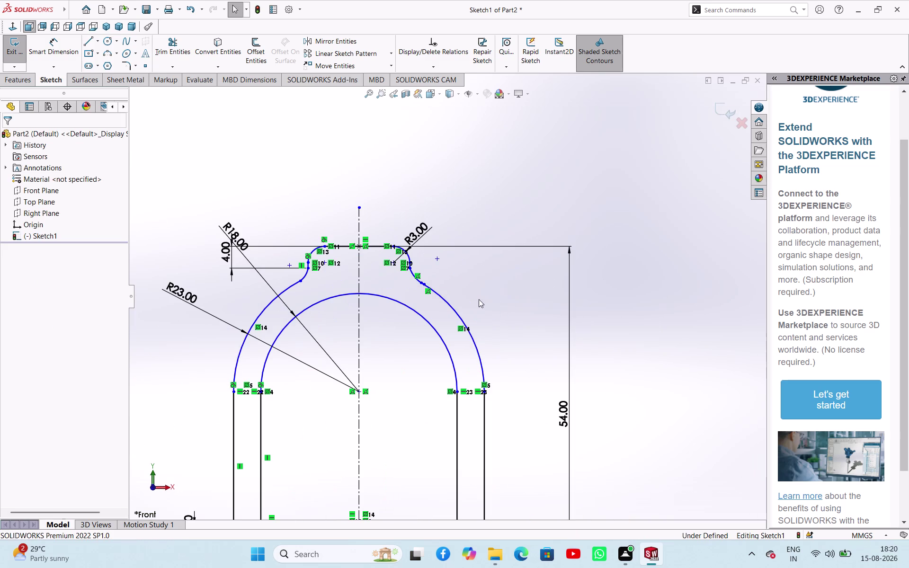
click(421, 366)
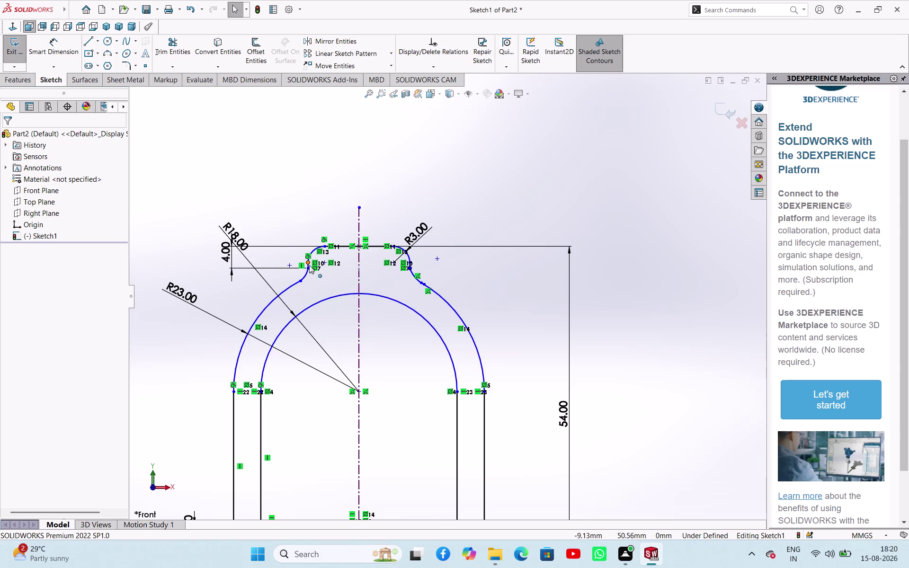
scroll(down, 3)
right_drag(620, 271, 650, 206)
click(562, 290)
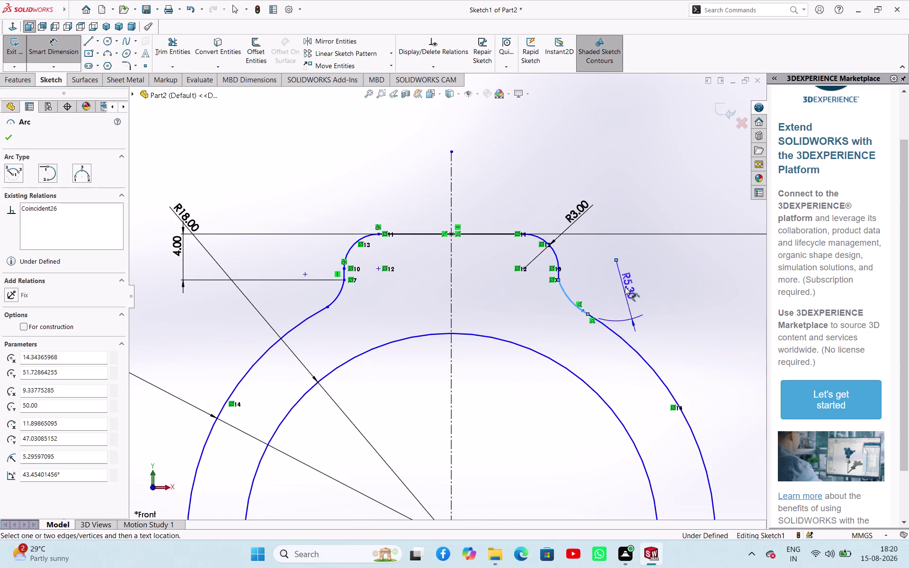
Set the right and left notch transition arc radii to 3 mm.
click(571, 292)
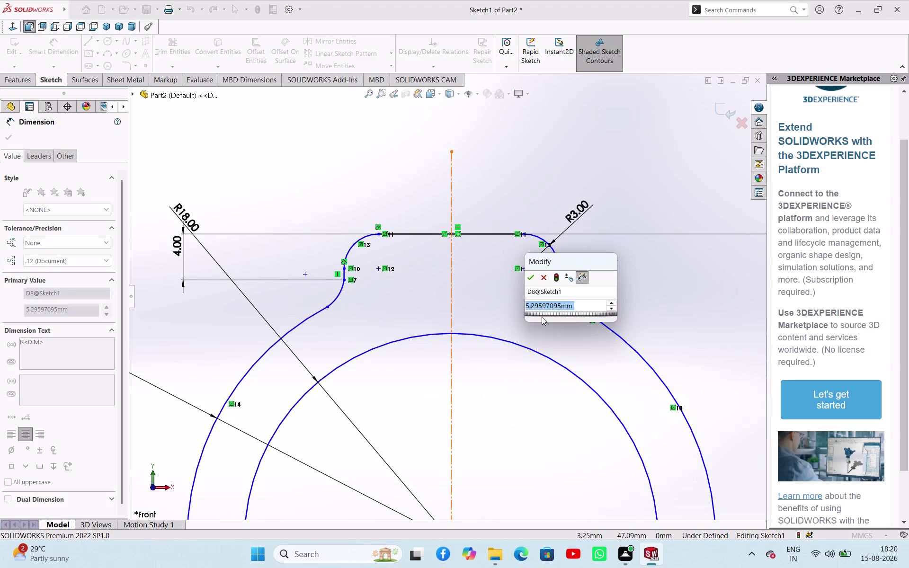
key(3)
key(Return)
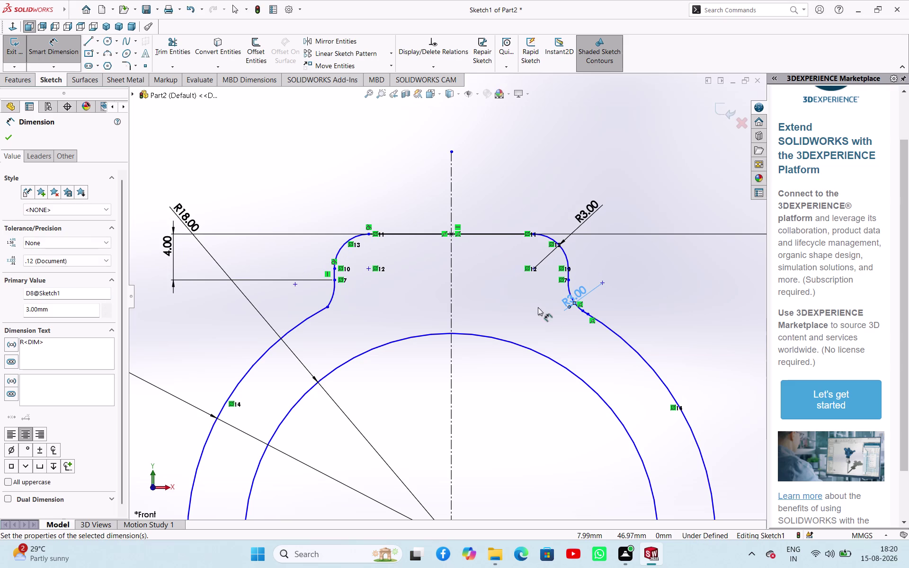
click(334, 296)
click(367, 298)
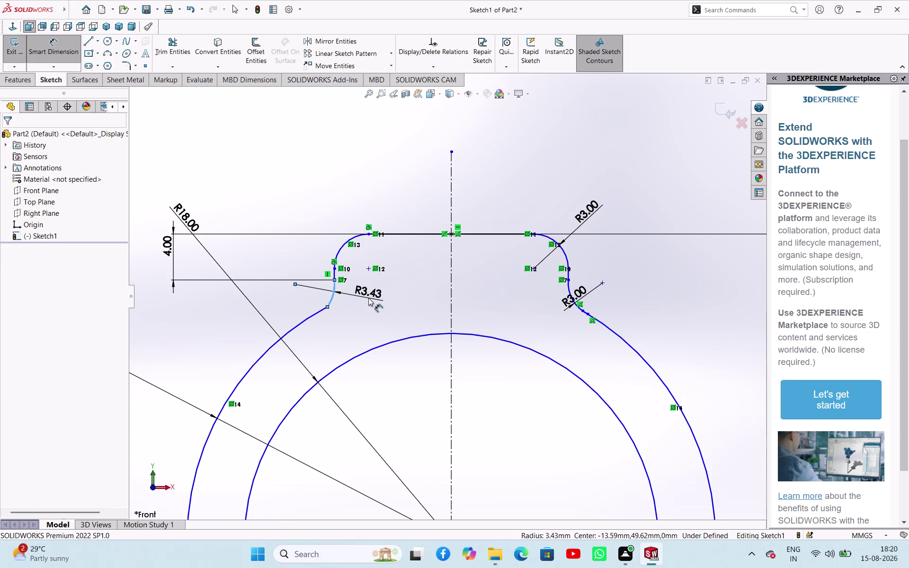
key(3)
key(Return)
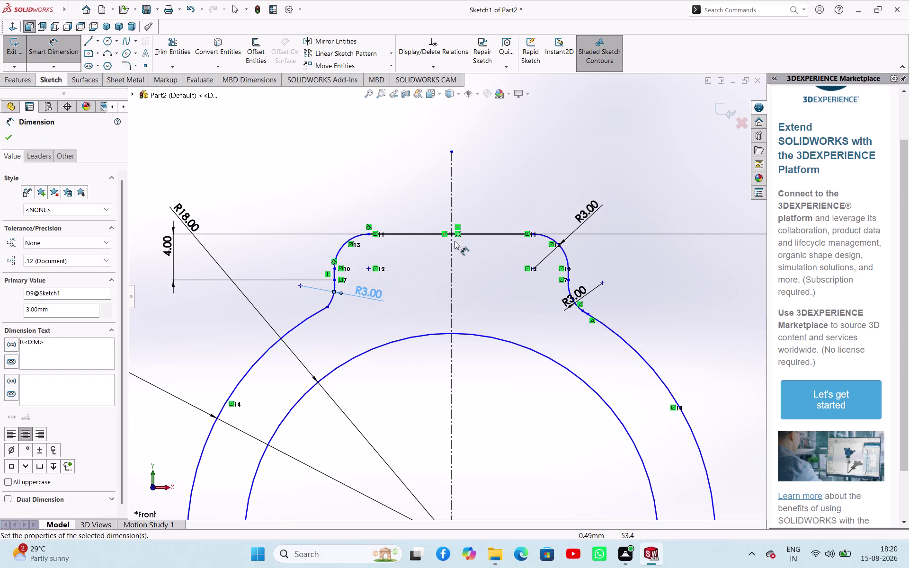
Try a 28 mm distance between the two short bottom edges and reject it.
scroll(up, 3)
scroll(up, 3)
scroll(down, 3)
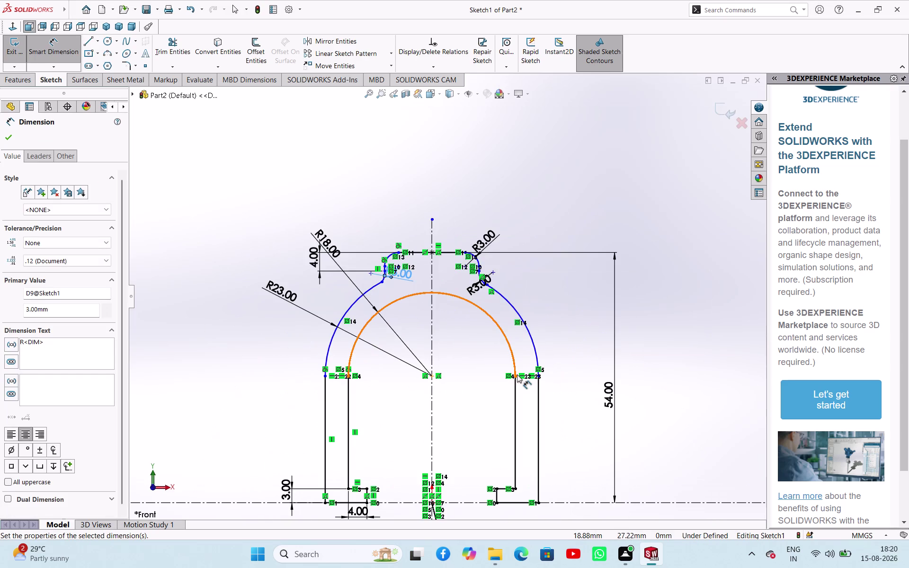
scroll(up, 3)
scroll(down, 3)
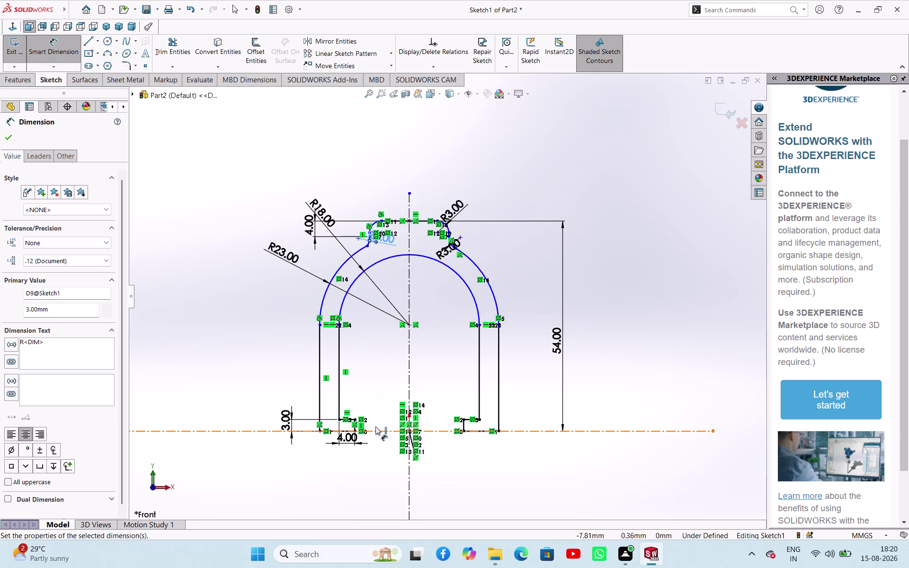
scroll(down, 3)
scroll(down, 3)
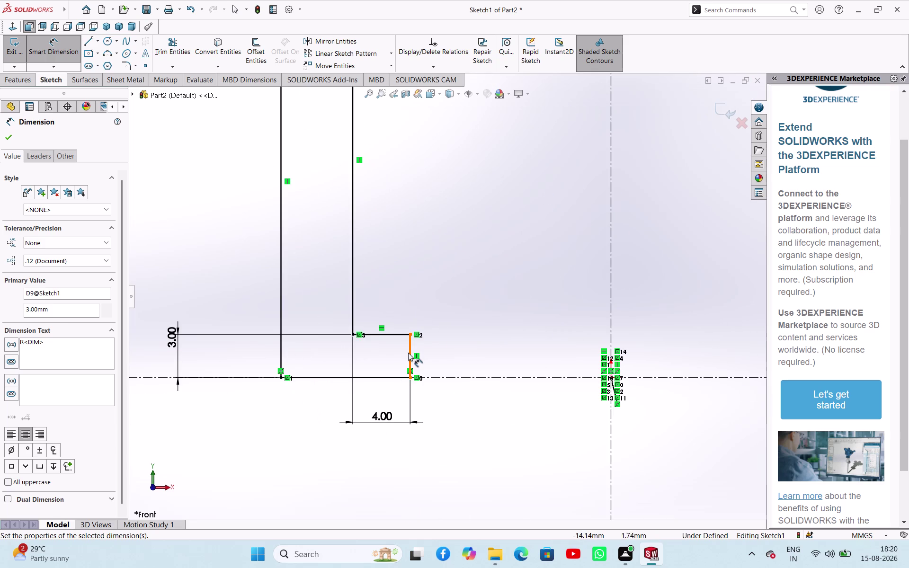
click(409, 353)
scroll(up, 3)
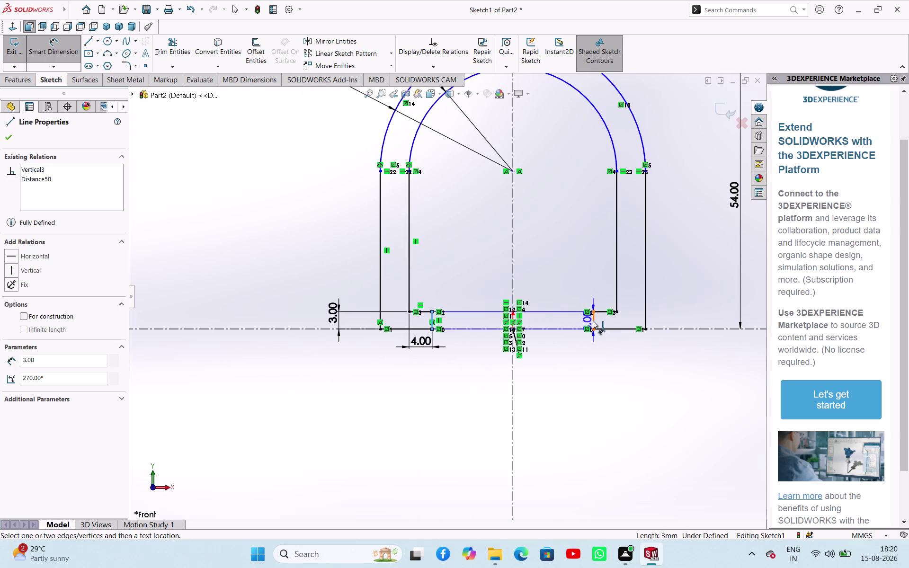
click(593, 321)
click(545, 368)
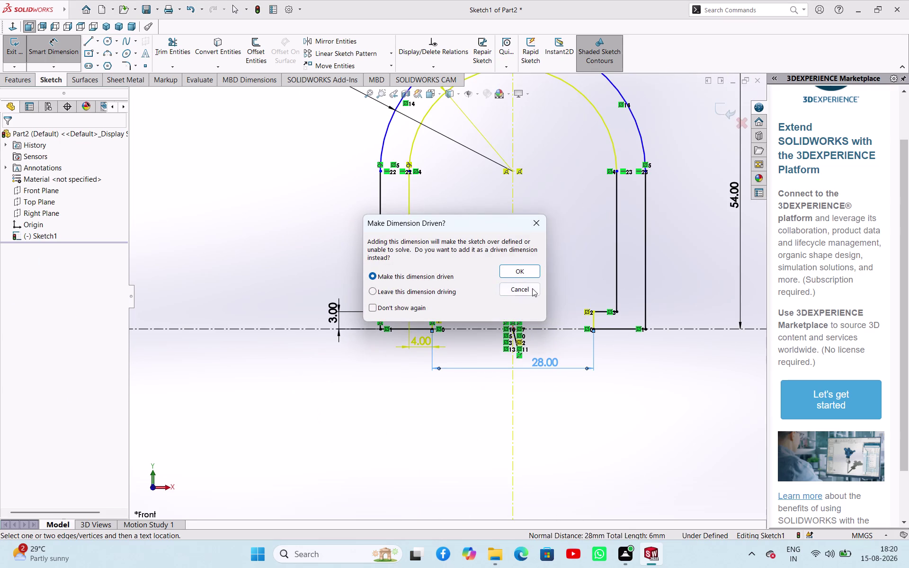
click(531, 289)
Exit the Smart Dimension tool.
click(601, 394)
right_click(572, 376)
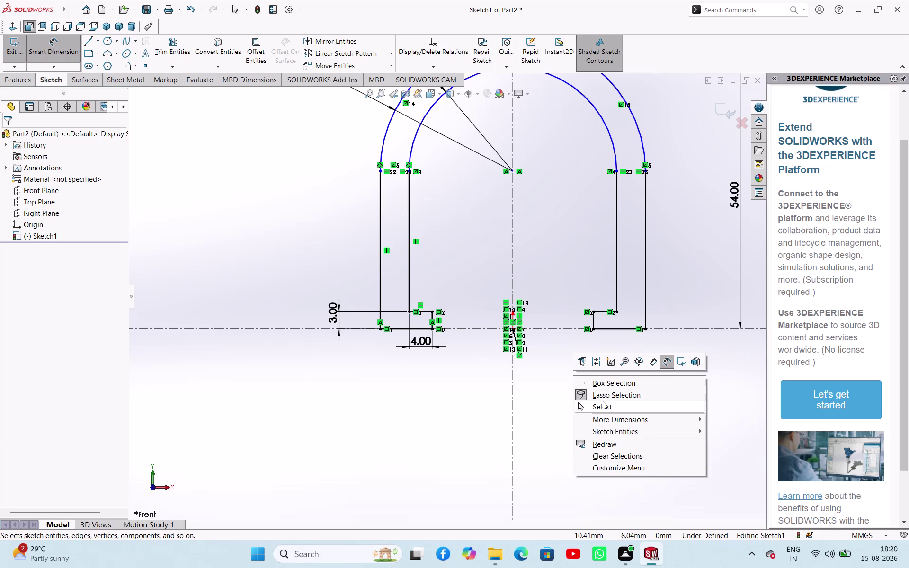
click(603, 402)
click(602, 388)
scroll(up, 3)
click(619, 238)
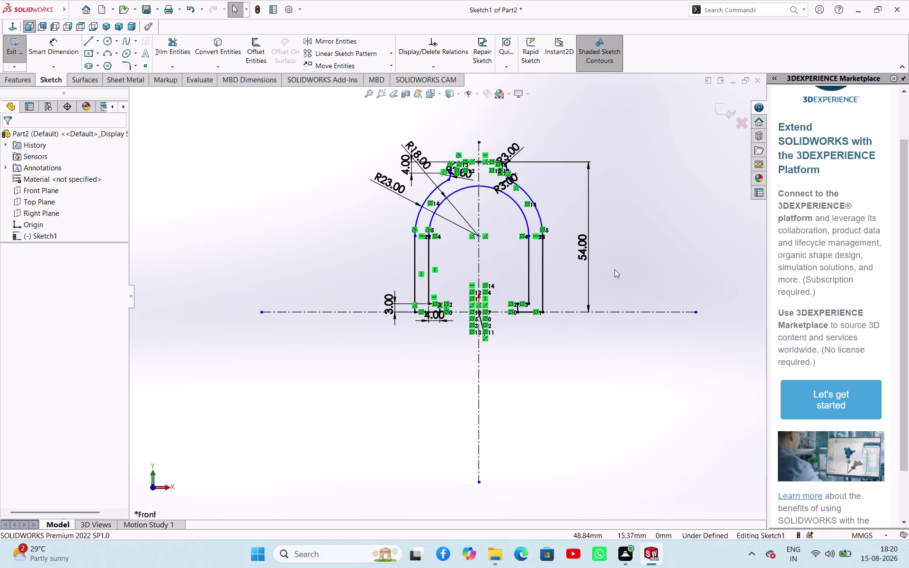
Bring the top notch into view and inspect the short vertical edge beside it.
scroll(down, 3)
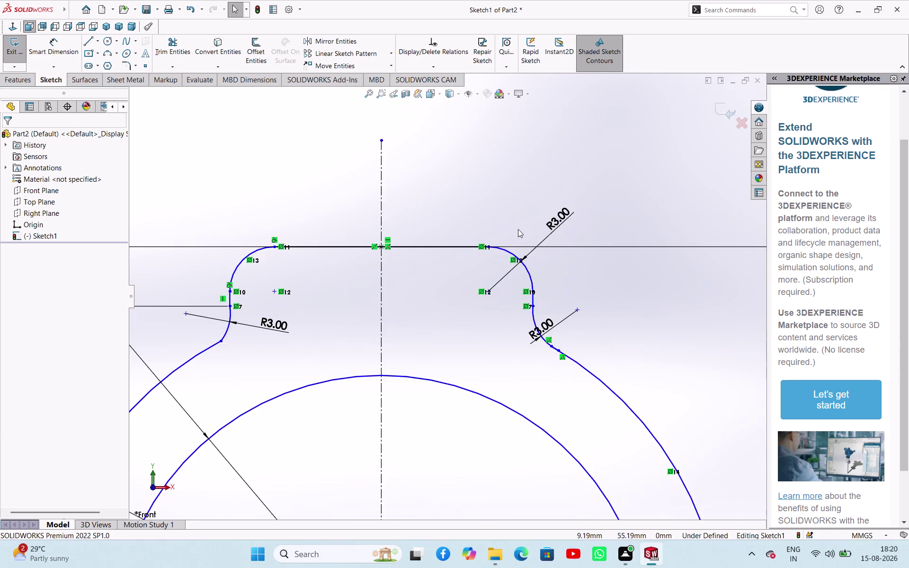
scroll(up, 3)
scroll(down, 3)
scroll(up, 3)
scroll(up, 3)
scroll(down, 3)
right_drag(516, 322, 527, 263)
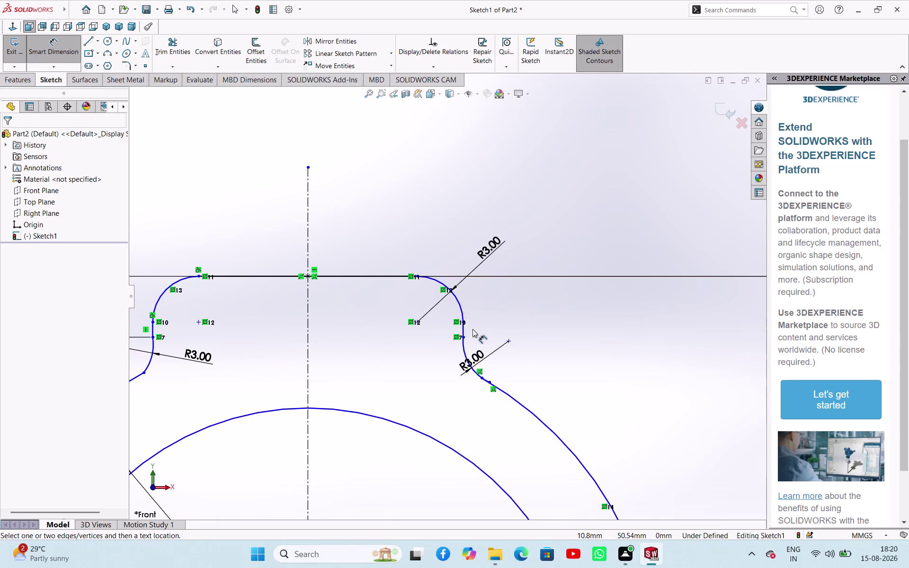
click(464, 329)
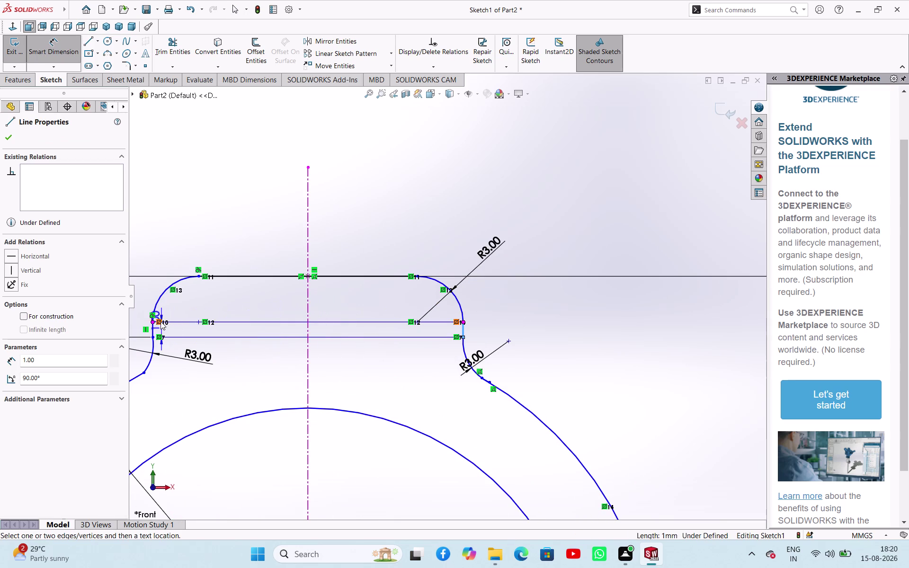
key(Escape)
key(Escape)
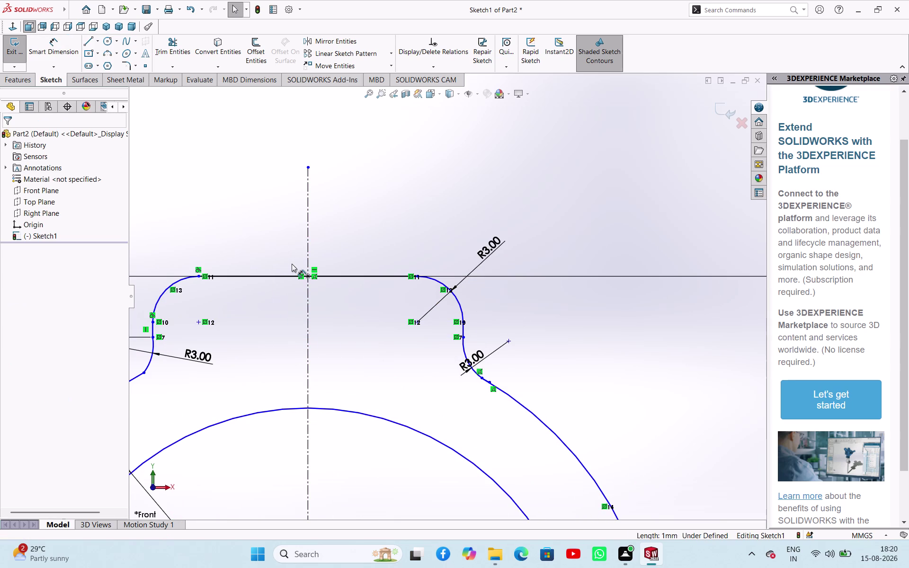
Select the notch corner arcs with the outer arch to review their relations.
click(151, 362)
click(135, 378)
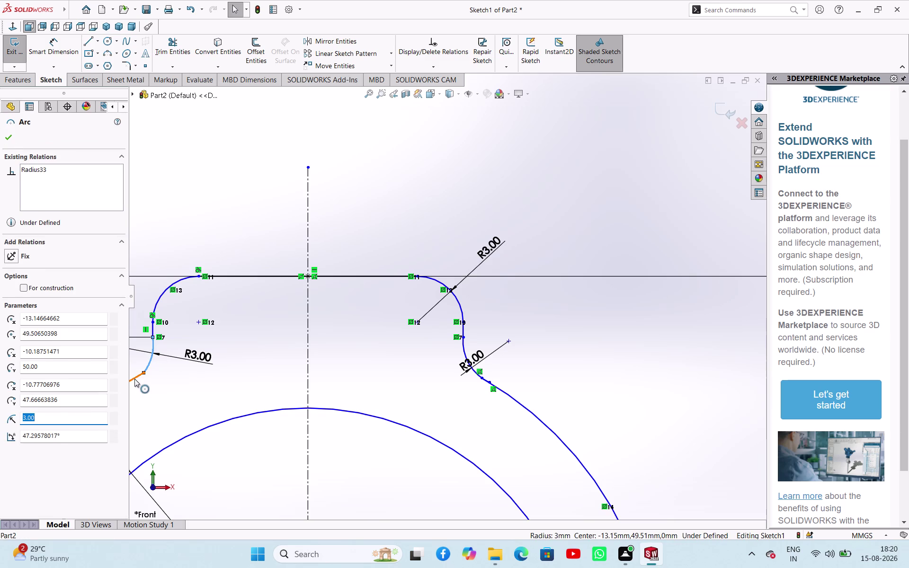
click(173, 342)
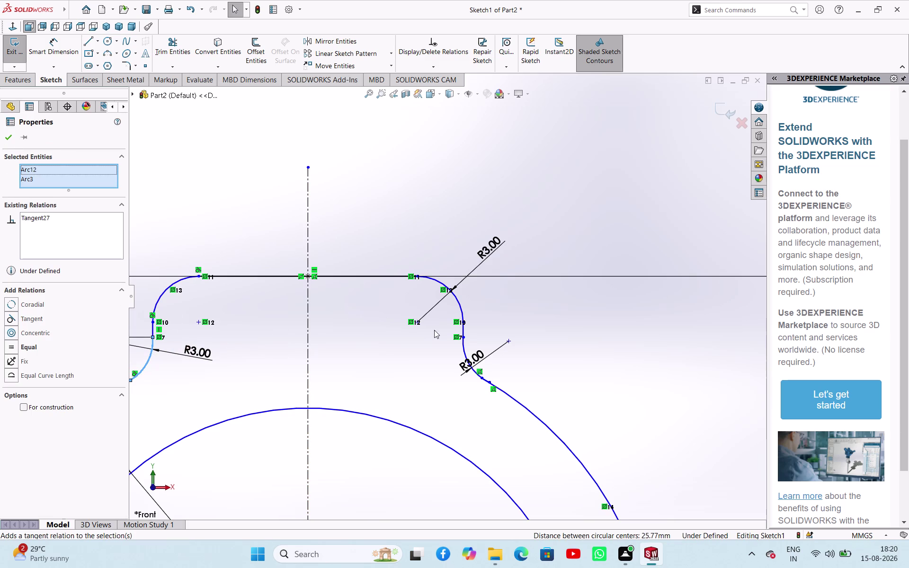
scroll(down, 3)
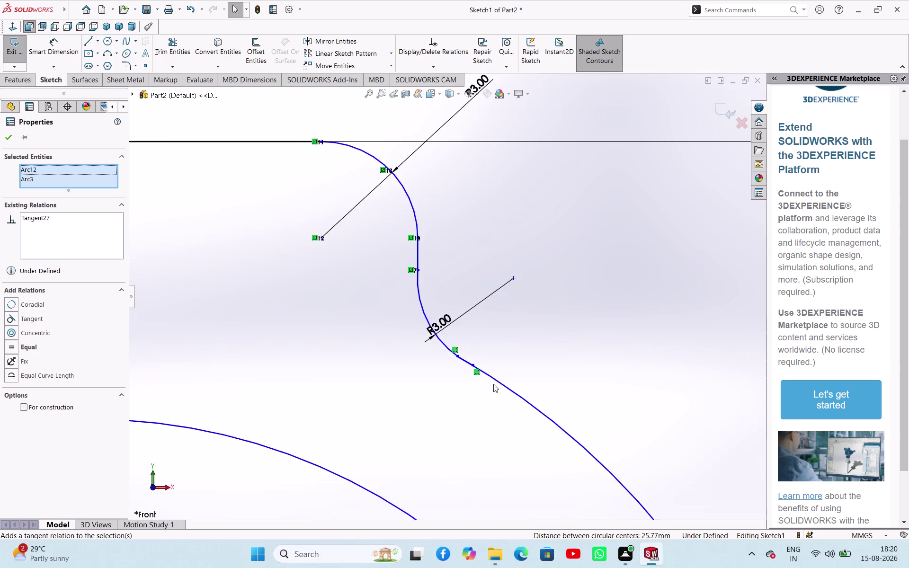
scroll(down, 3)
click(450, 292)
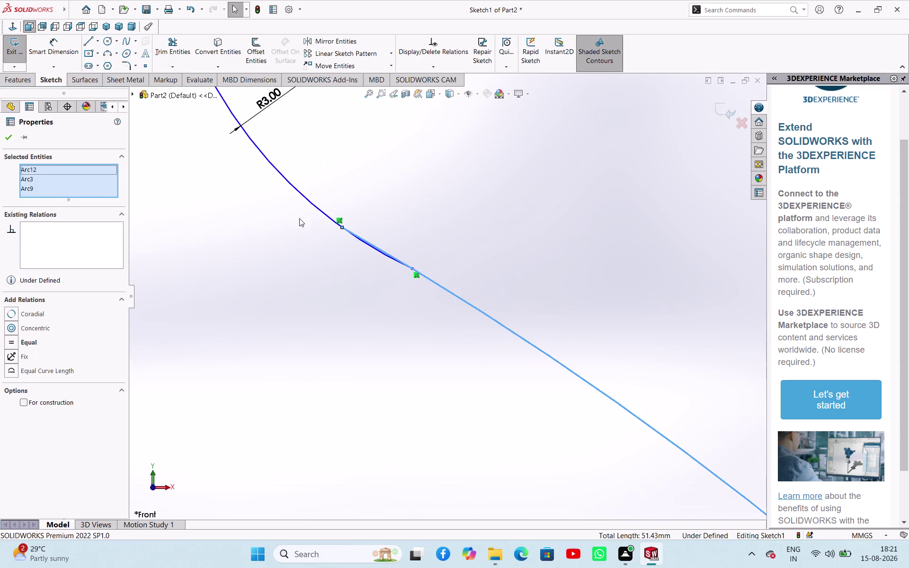
click(306, 200)
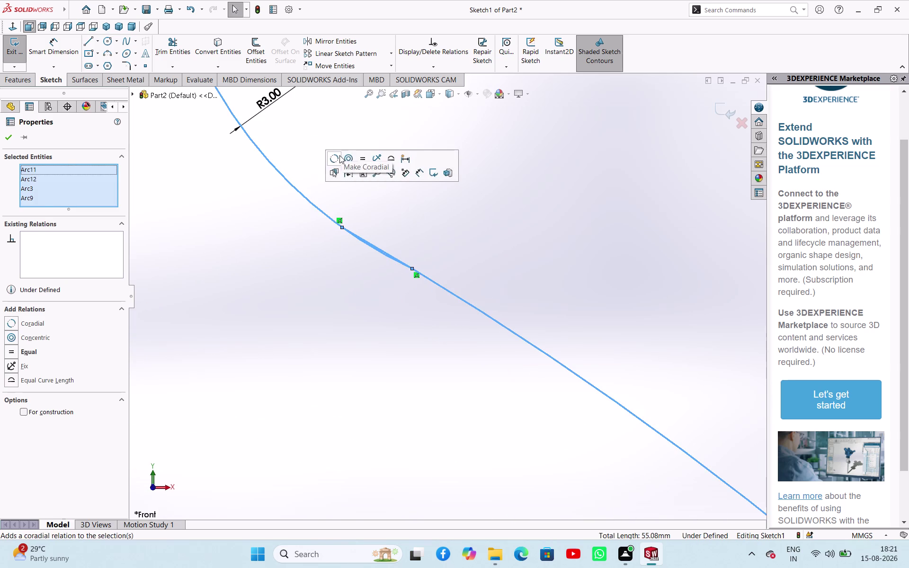
click(443, 200)
key(Escape)
key(Escape)
key(Escape)
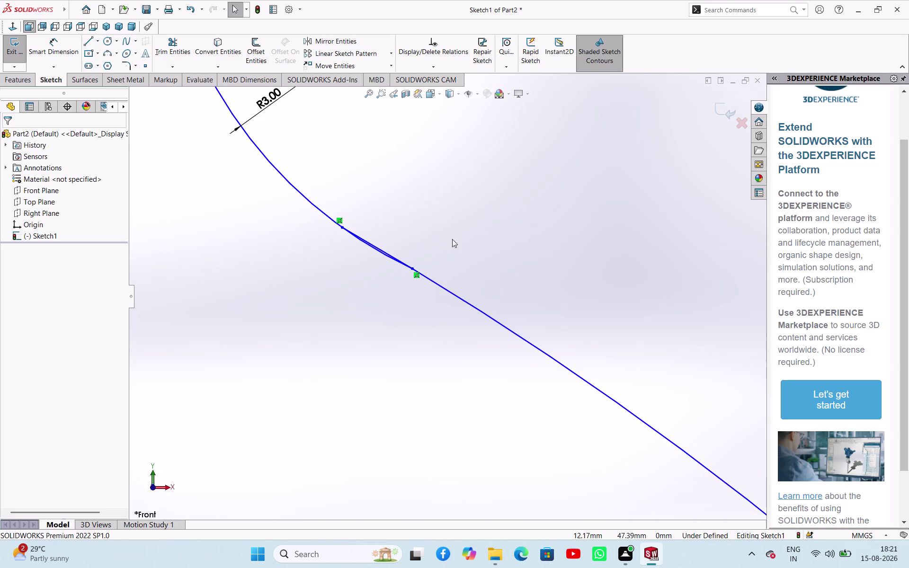
Review relations between the short junction arc and the outer arch, then zoom out.
click(441, 286)
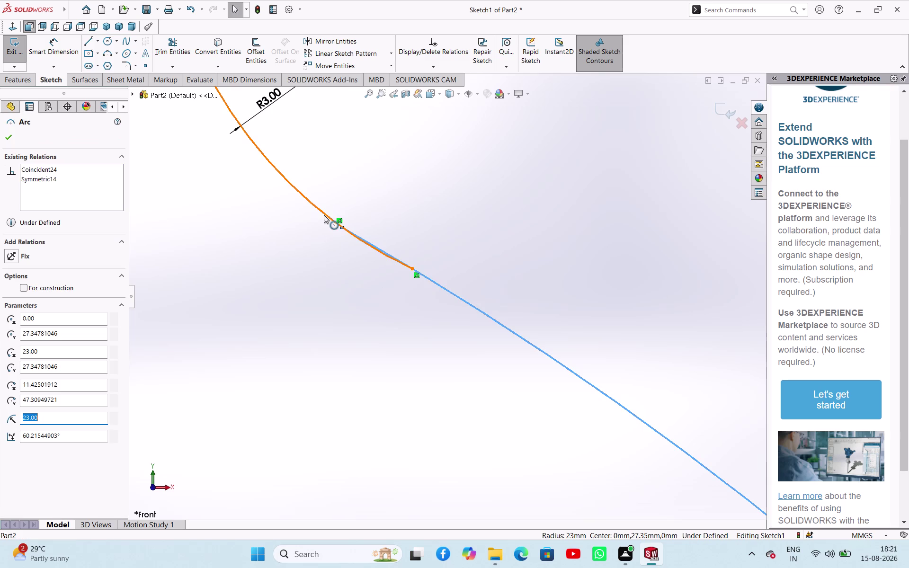
click(324, 215)
click(361, 172)
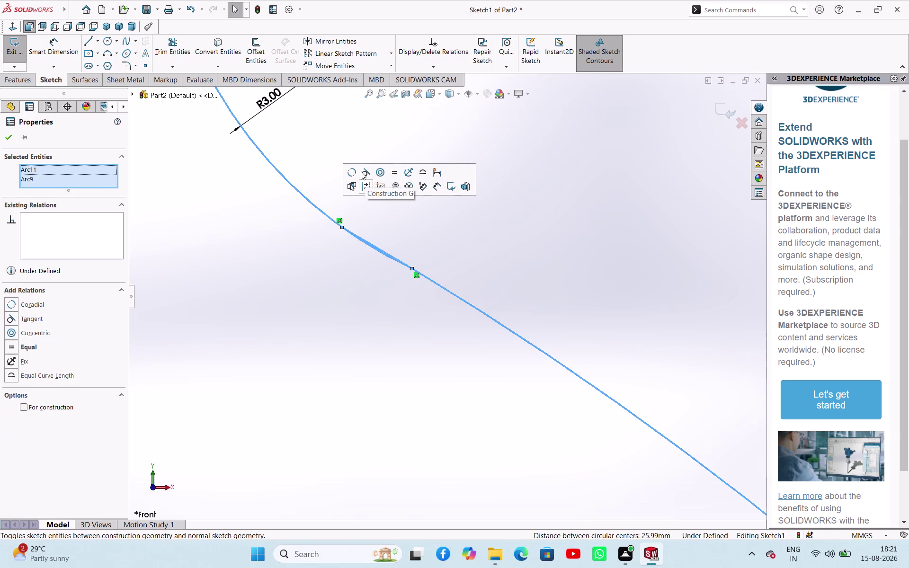
click(452, 259)
scroll(up, 3)
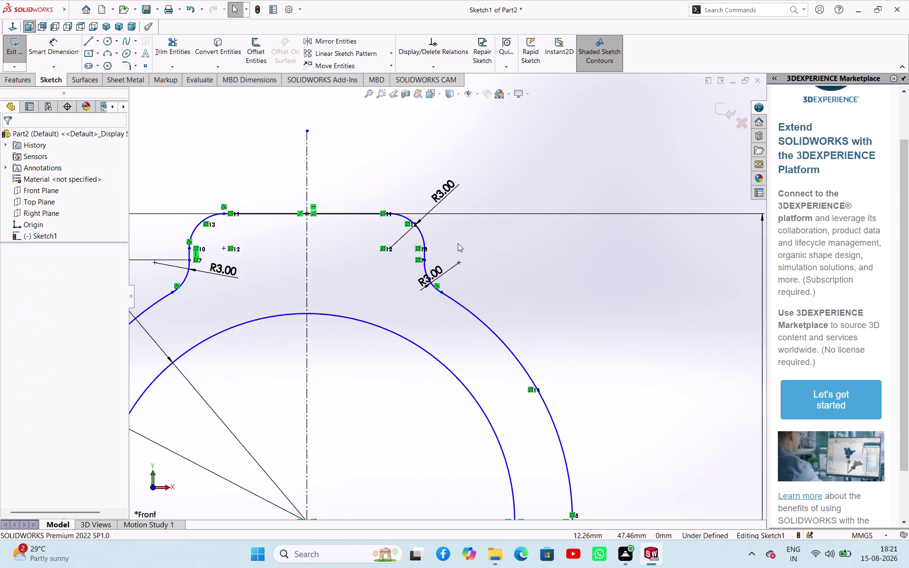
scroll(up, 3)
scroll(up, 3)
scroll(down, 3)
right_drag(336, 207, 322, 138)
scroll(down, 3)
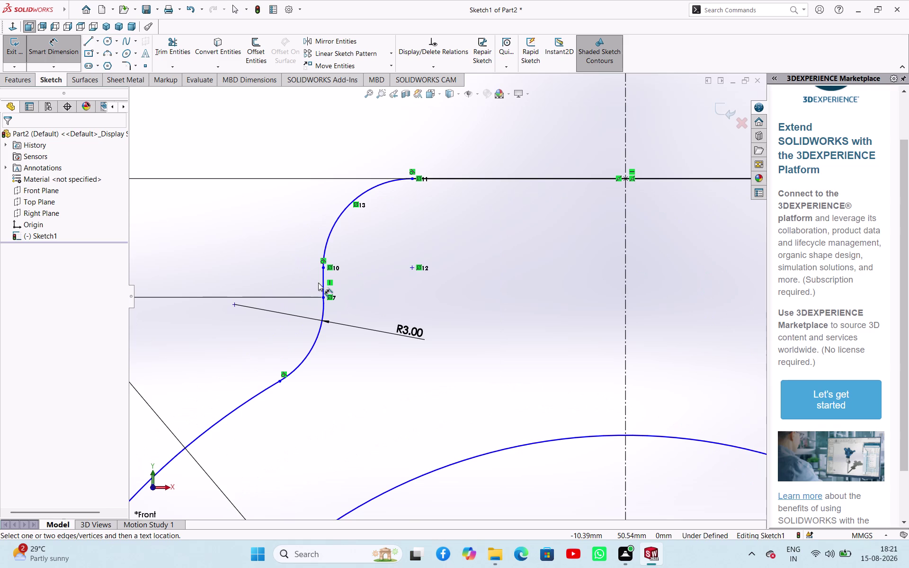
Dimension the notch width between its two sides and set it to 13 mm.
click(321, 285)
scroll(up, 3)
scroll(down, 3)
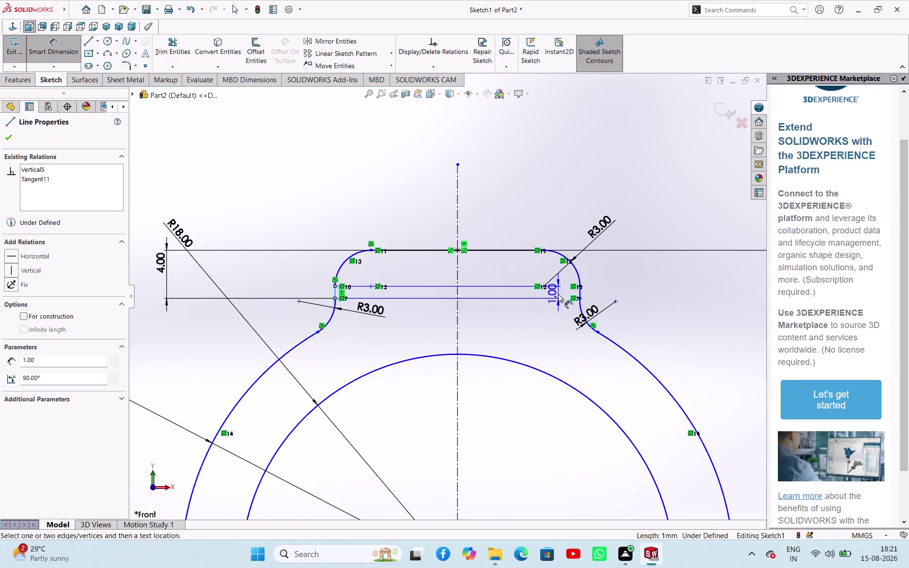
scroll(down, 3)
click(566, 295)
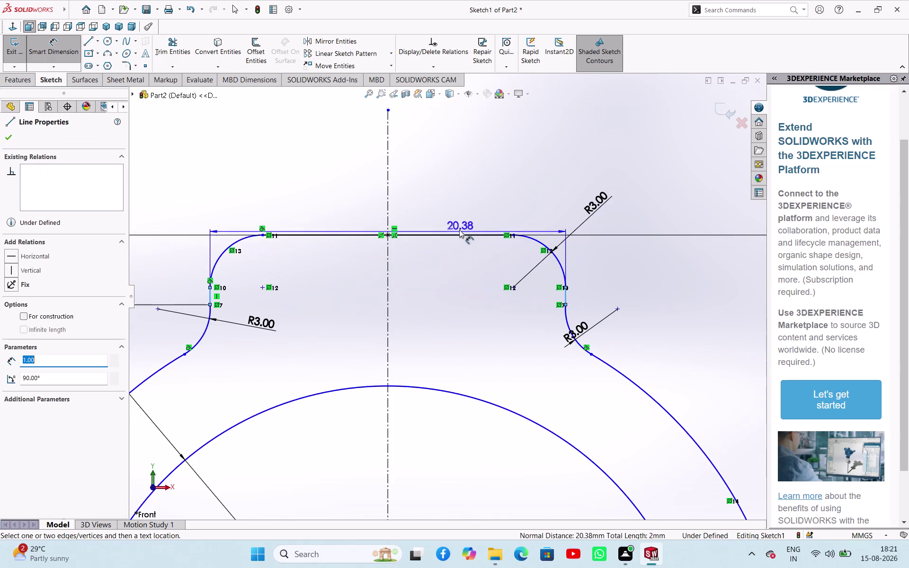
click(453, 202)
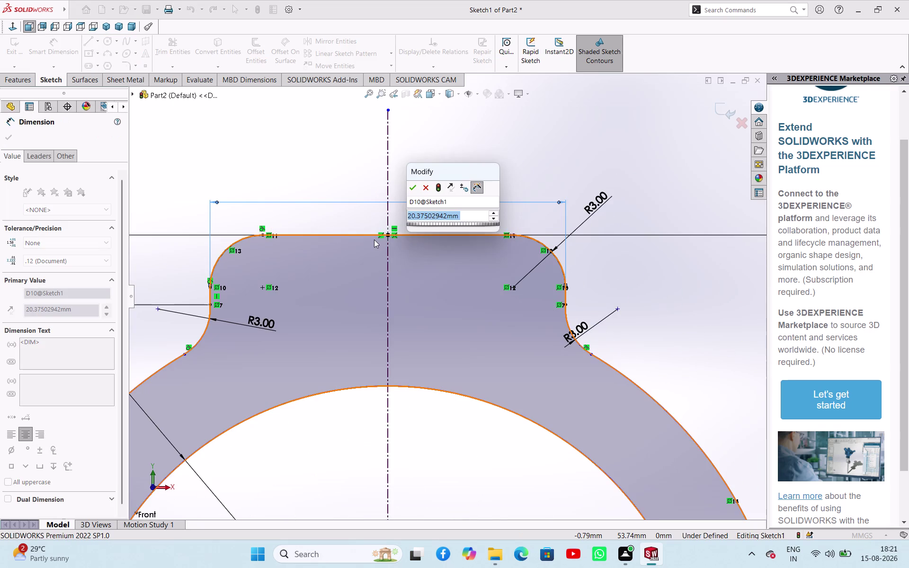
key(1)
key(5)
key(Return)
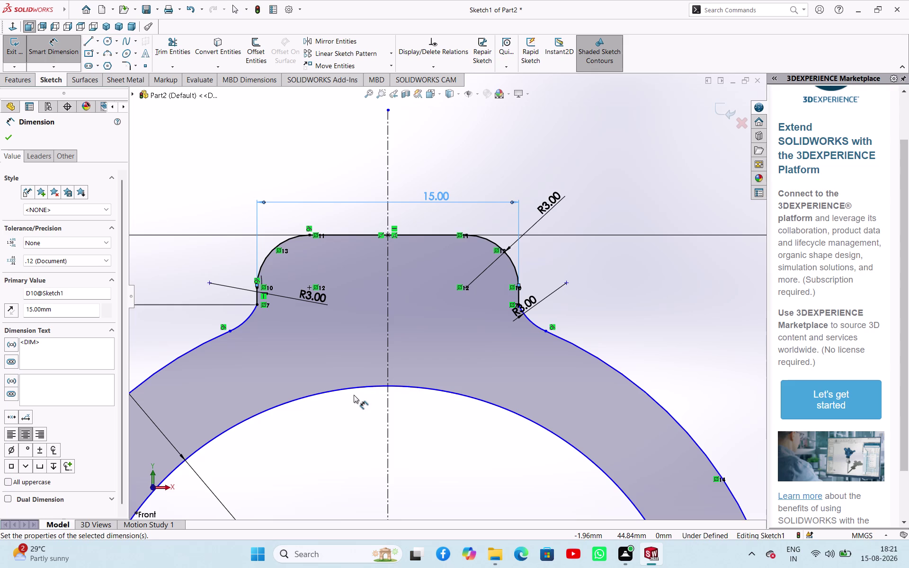
double_click(441, 197)
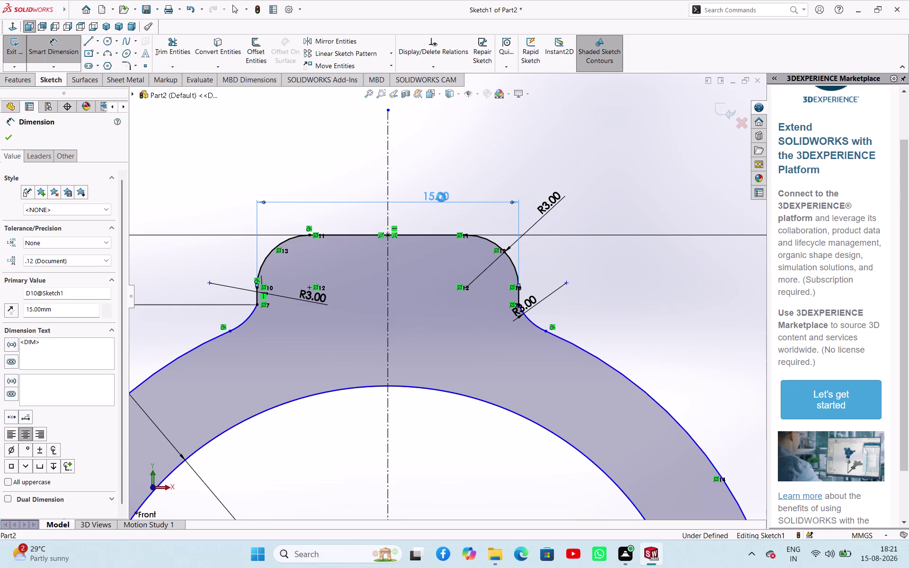
text(13)
key(Return)
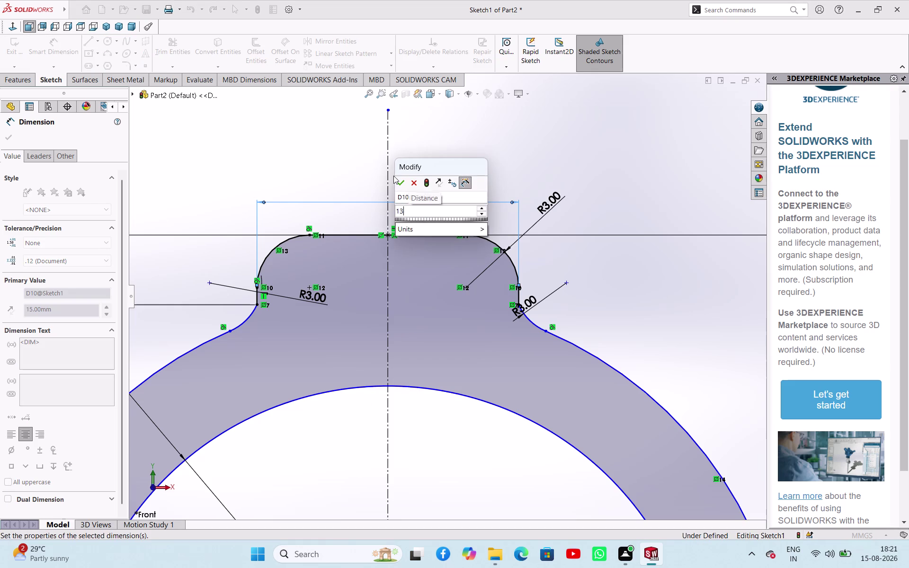
Cancel the redundant 6.50 half-width dimension from the centreline and finish editing Sketch1.
click(388, 281)
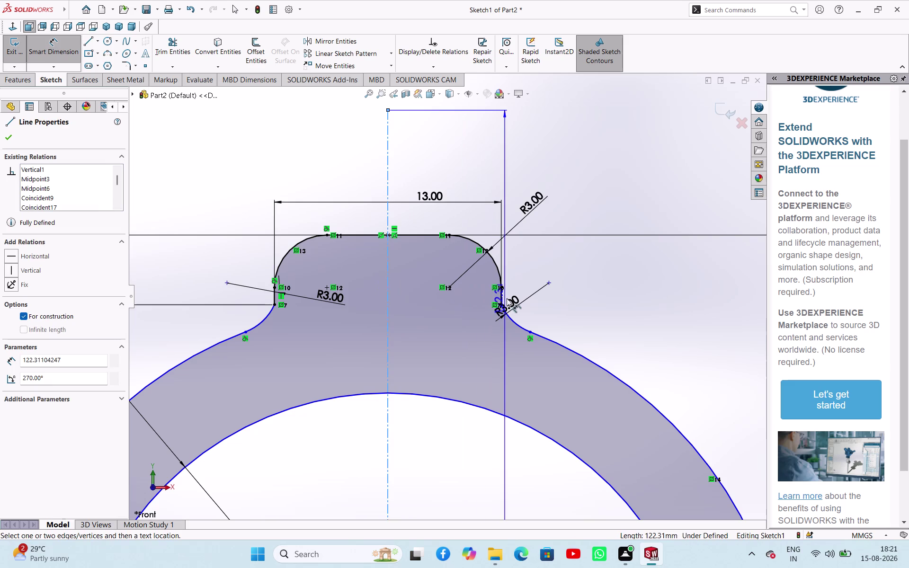
click(502, 294)
click(482, 161)
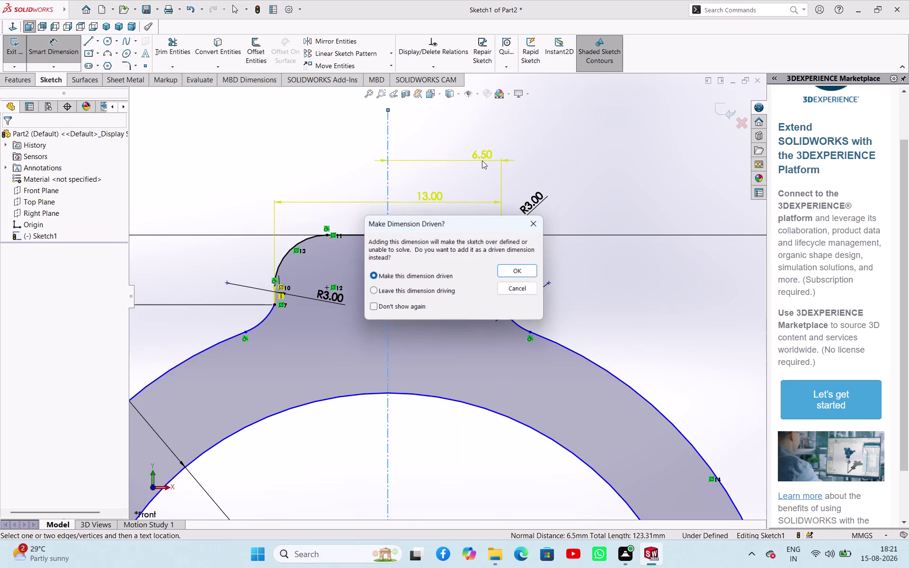
click(533, 225)
scroll(up, 3)
scroll(down, 3)
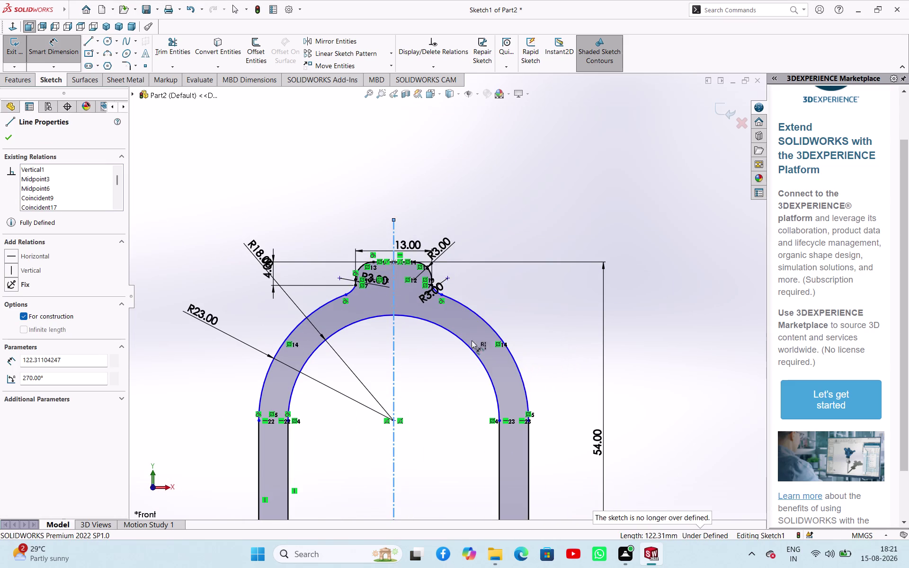
scroll(up, 3)
scroll(up, 3)
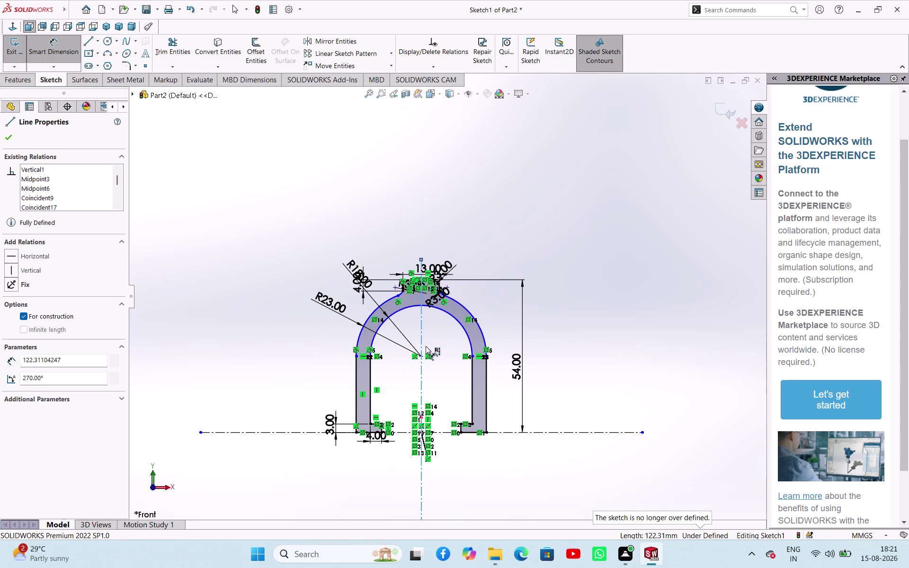
click(4, 142)
Exit Sketch1 and start an Extruded Boss/Base feature on the arch profile.
click(14, 56)
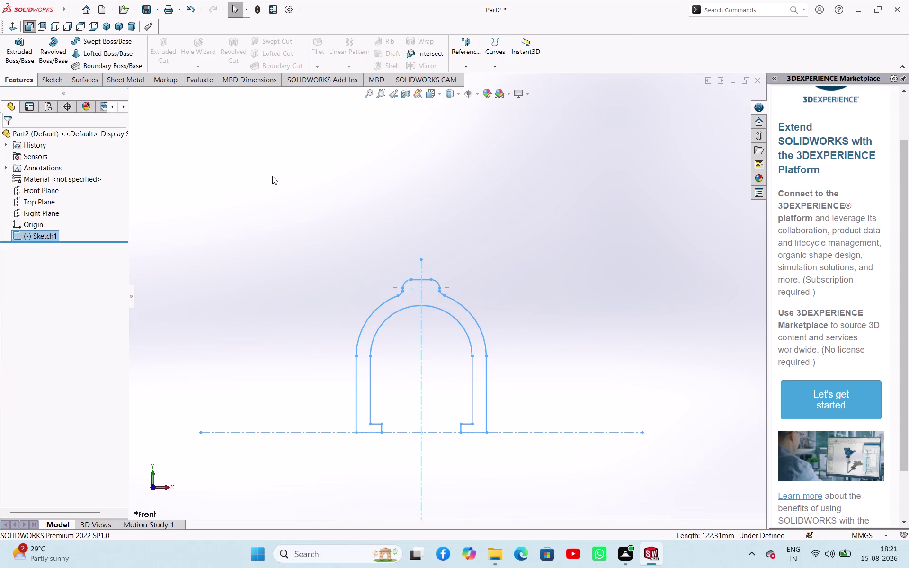
scroll(down, 3)
scroll(up, 3)
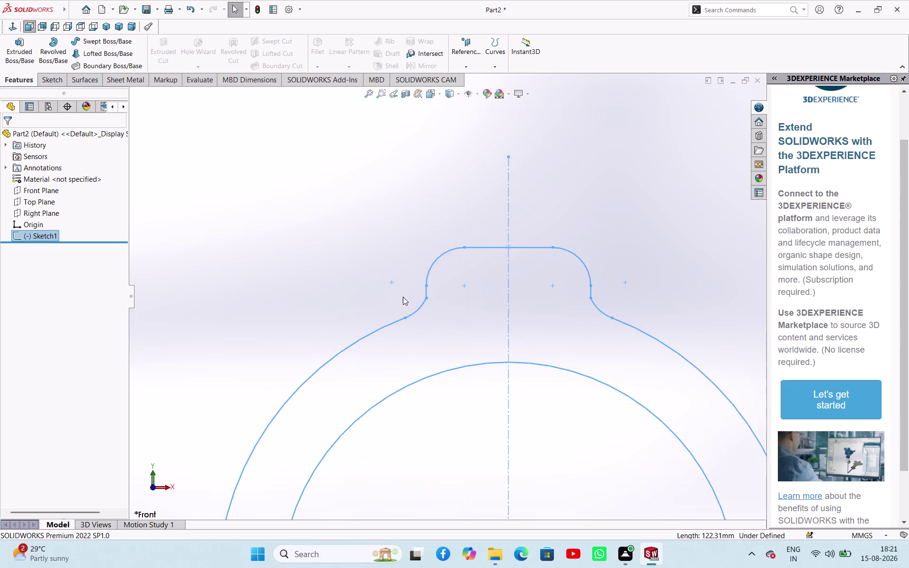
scroll(down, 3)
scroll(up, 3)
click(15, 40)
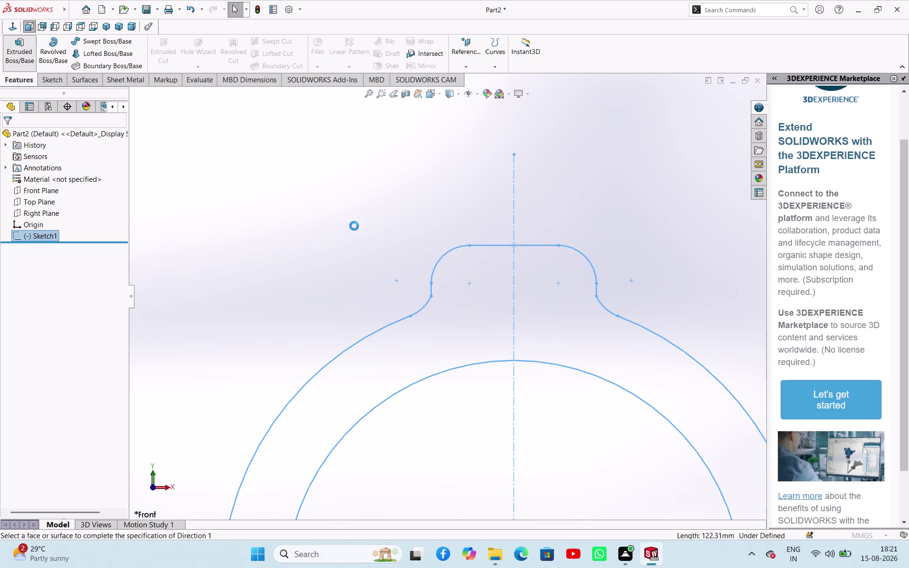
scroll(up, 3)
scroll(down, 3)
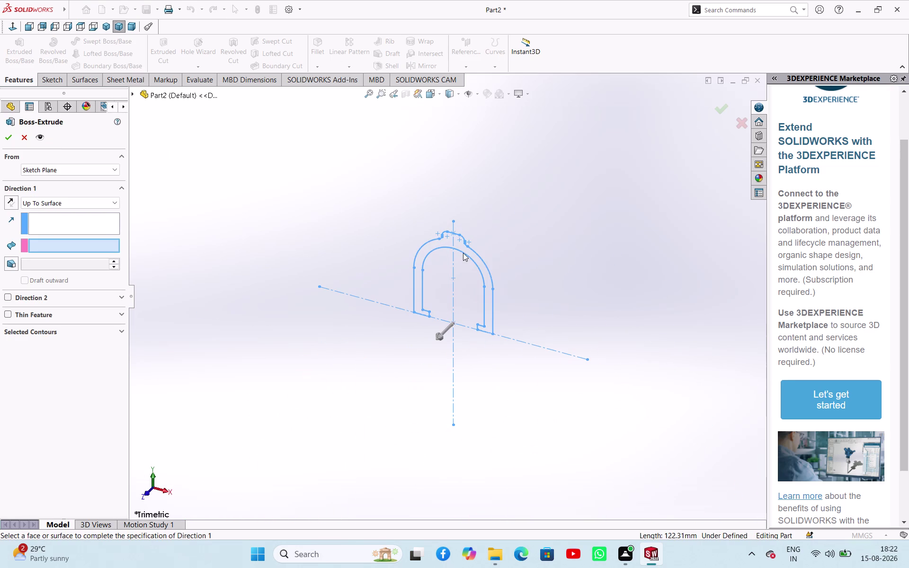